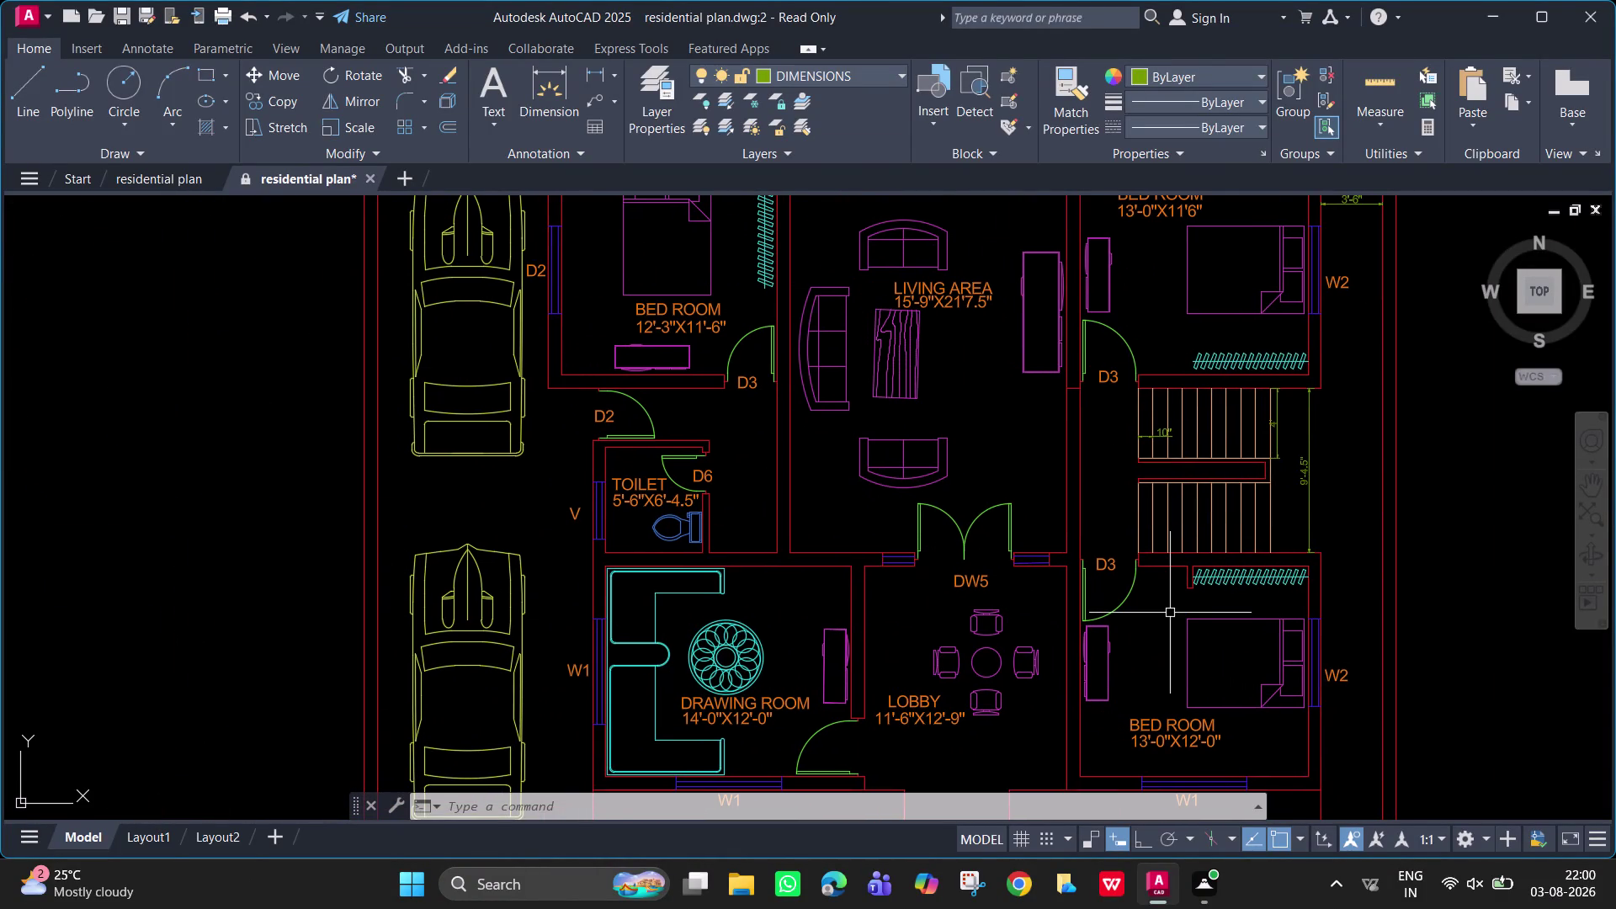
Dimension 3'-6" from the lower-right bedroom wall to the outer boundary line.
scroll(down, 3)
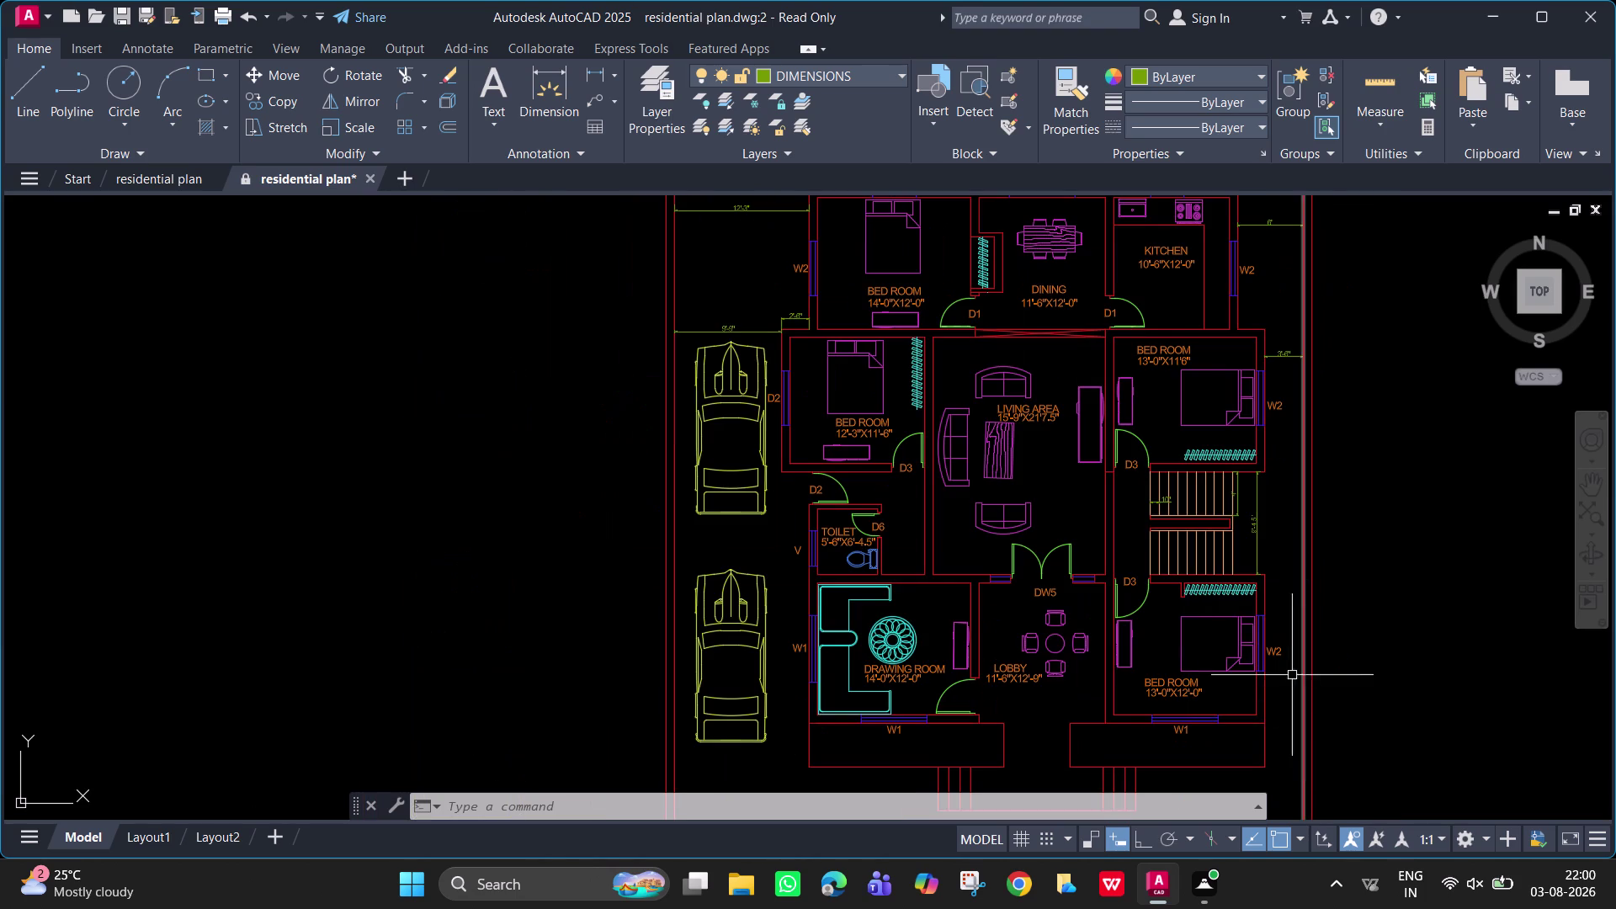
middle_drag(1253, 611, 1155, 559)
scroll(up, 3)
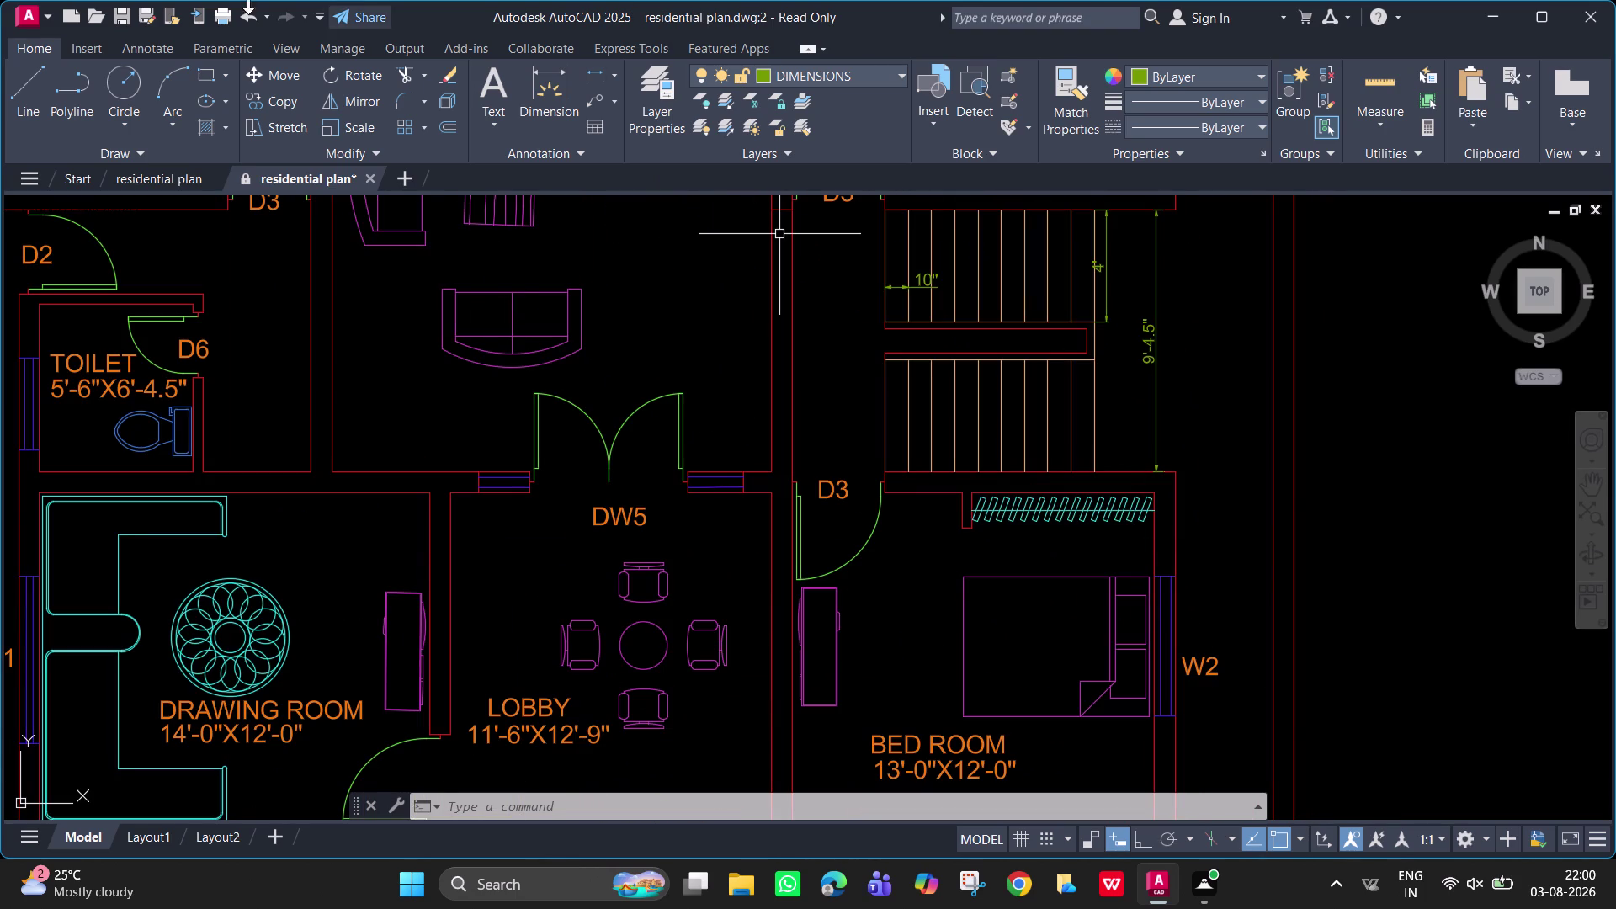
click(597, 74)
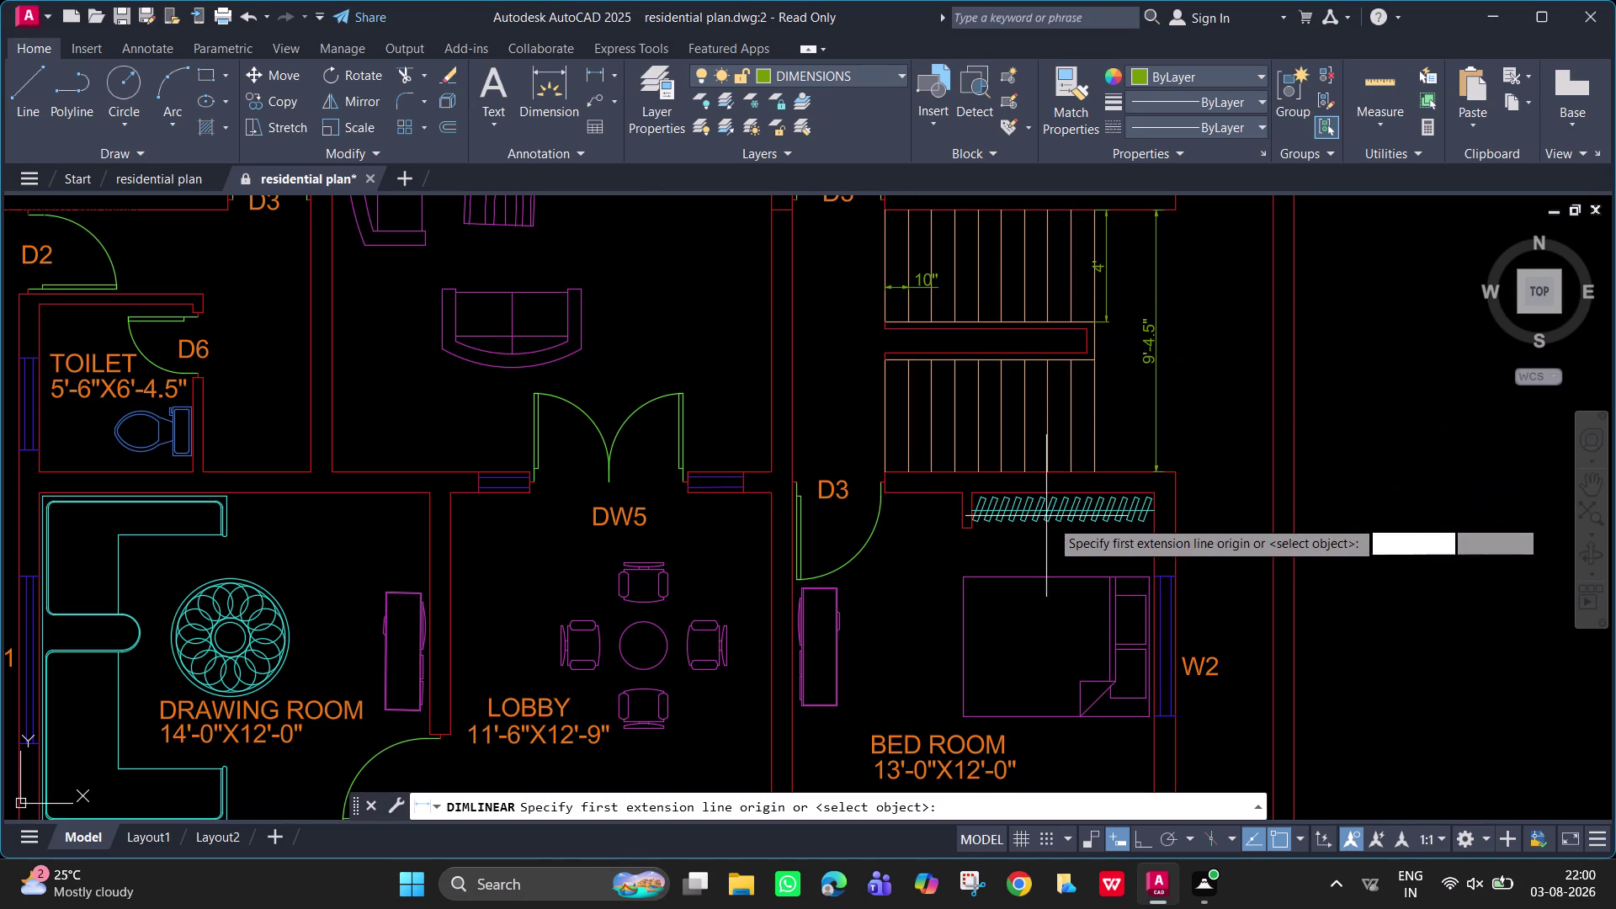
click(1173, 533)
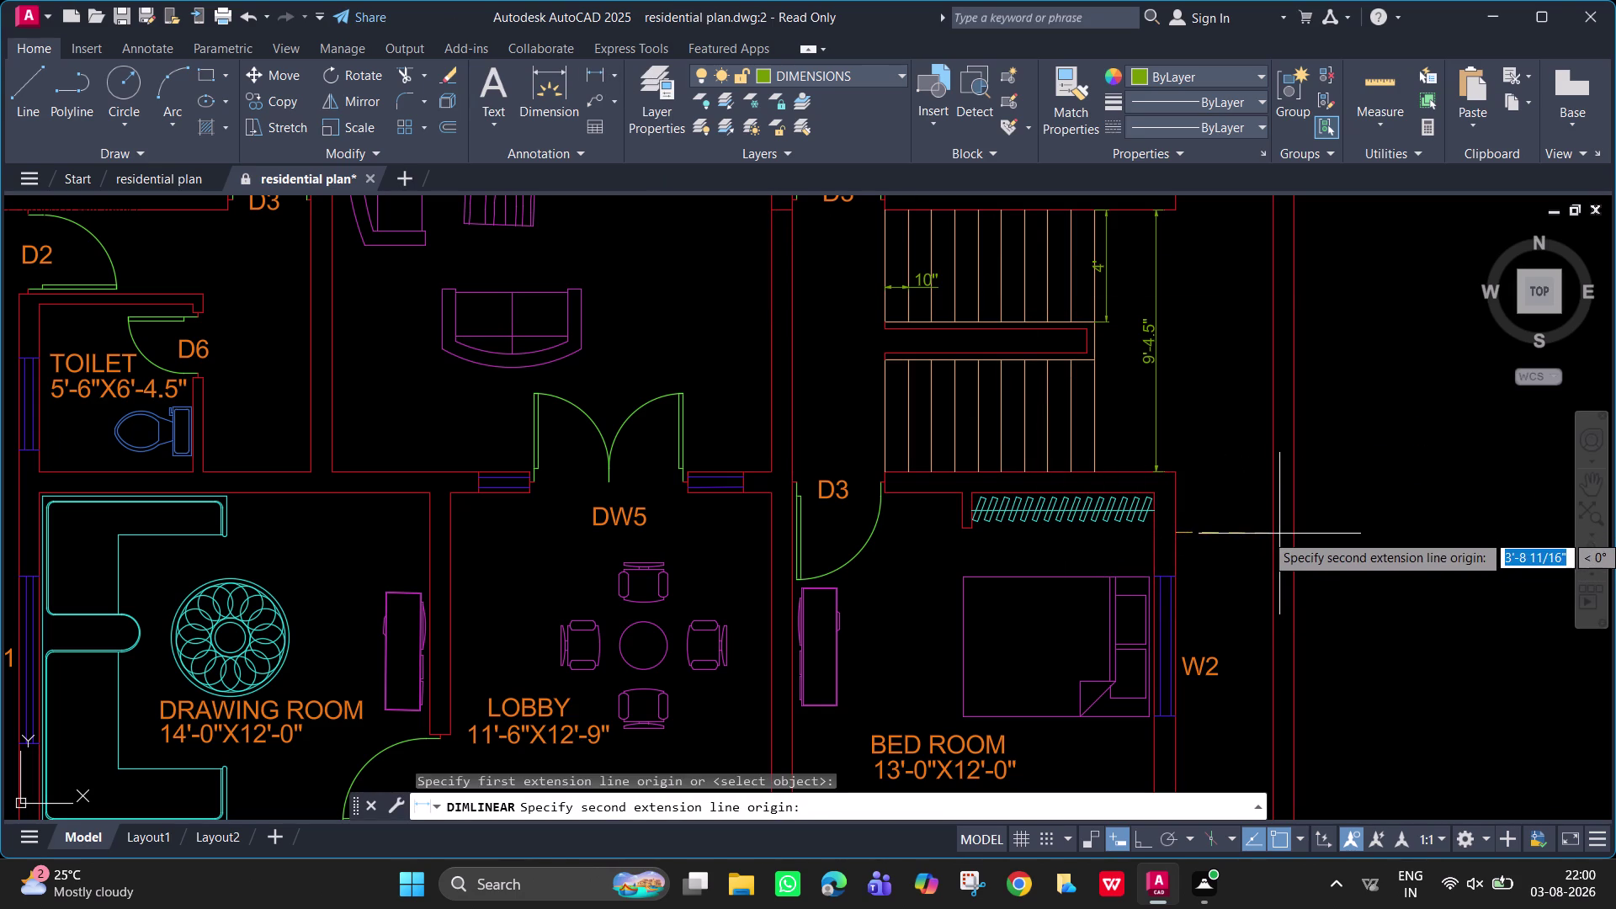
click(1276, 534)
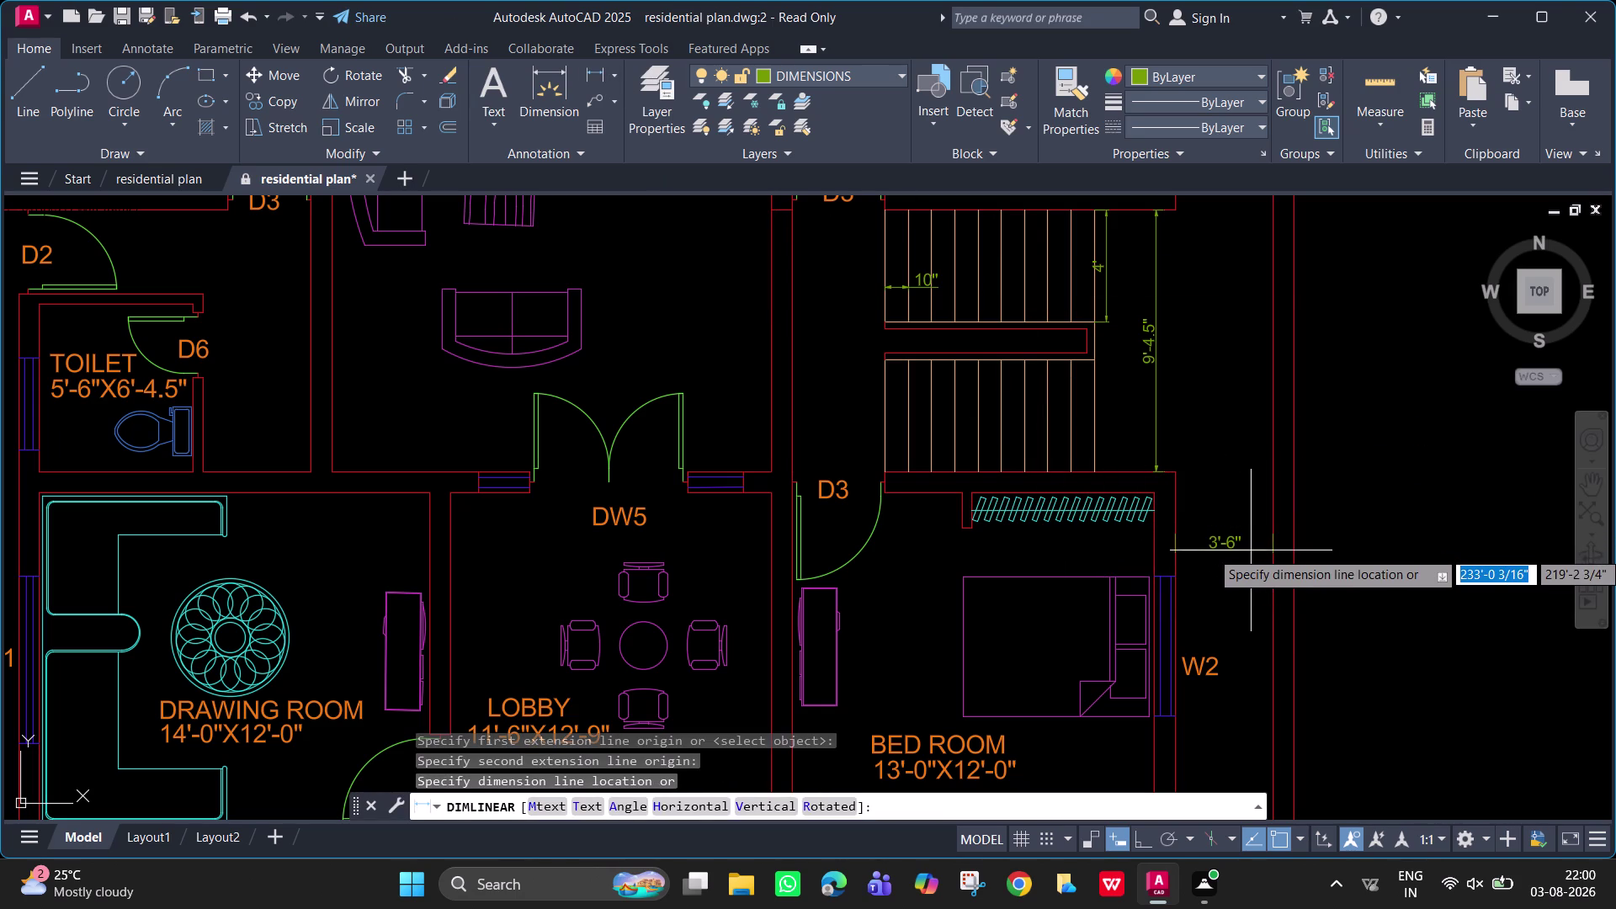
click(1250, 550)
Pan down to the front verandah steps and repeat the linear dimension command.
scroll(down, 3)
middle_drag(1174, 644, 1151, 622)
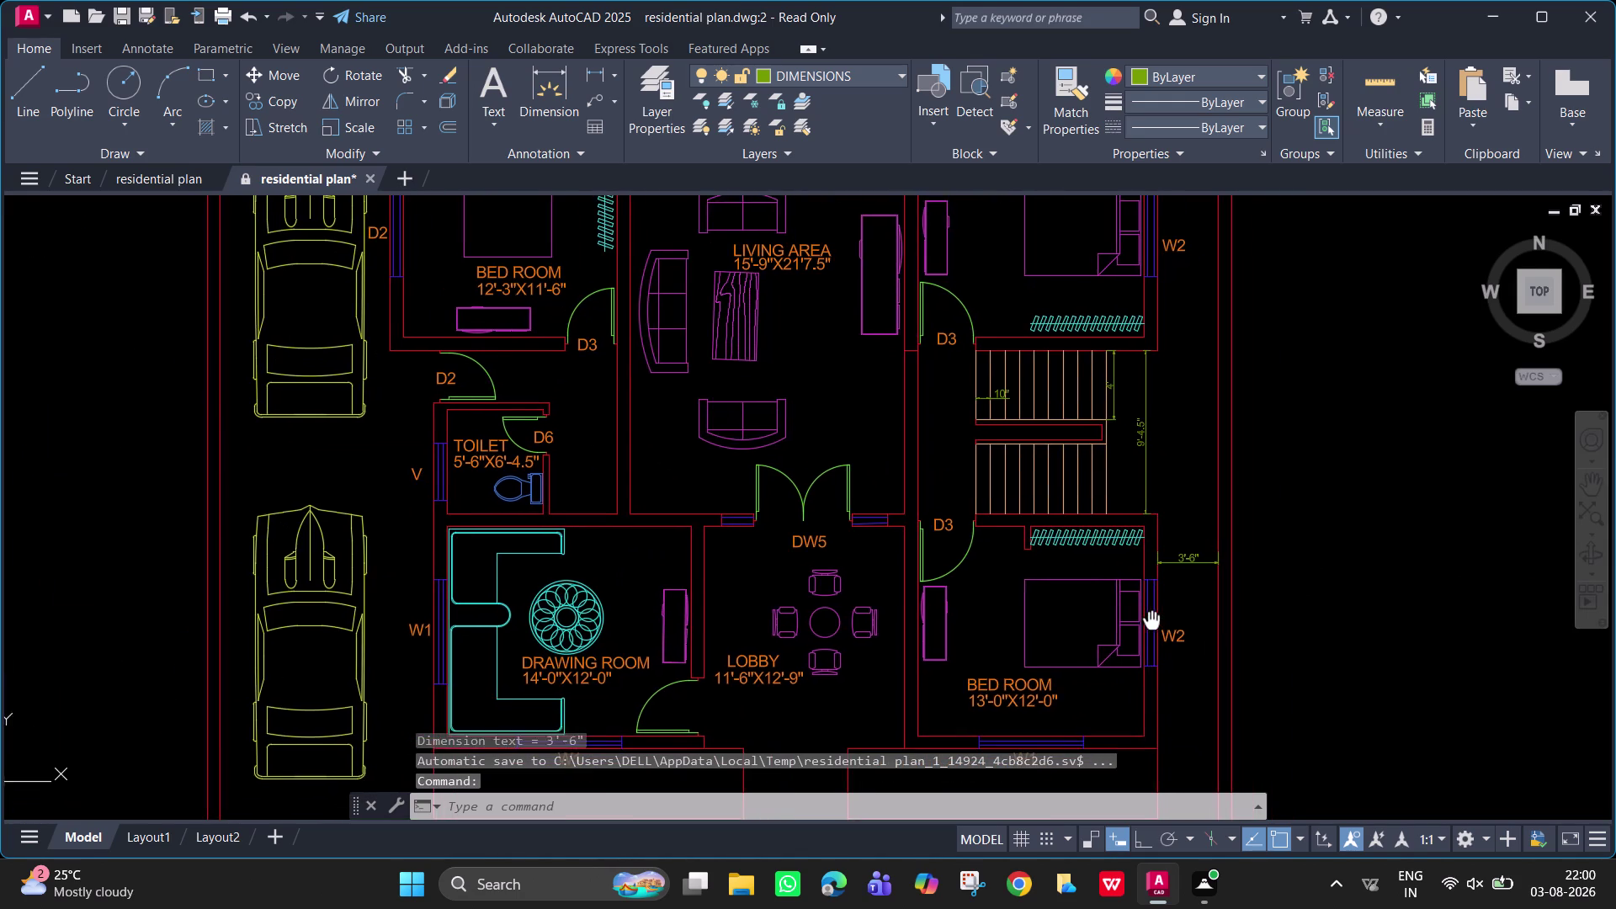
middle_drag(1151, 622, 1127, 373)
middle_drag(988, 608, 1209, 422)
key(space)
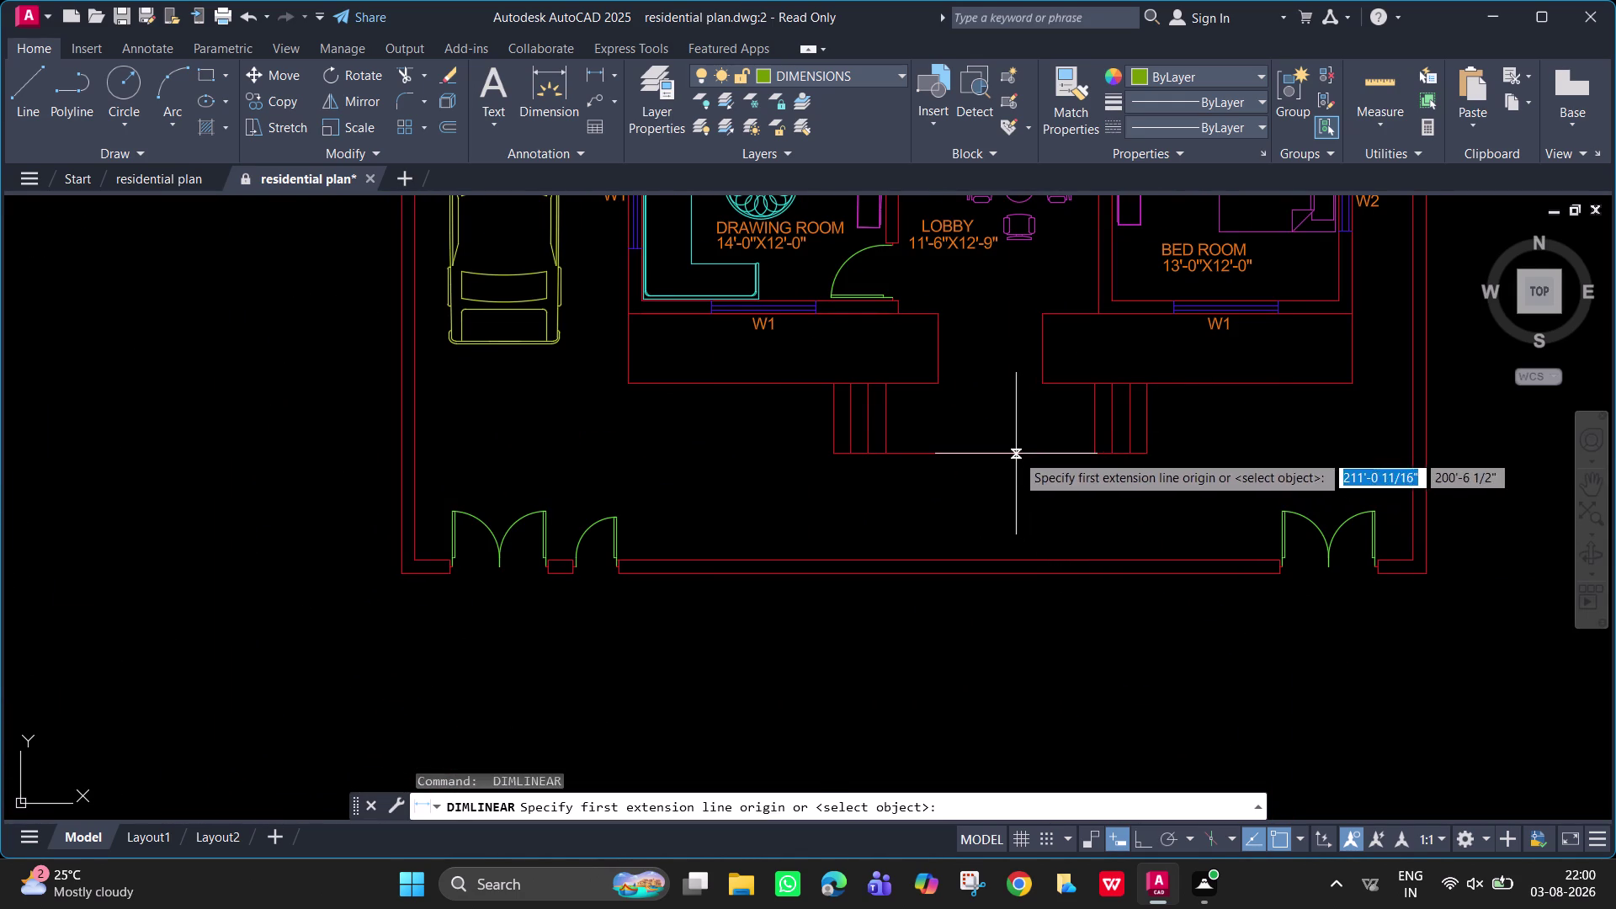
Dimension 6'-1.5" from the bottom step to the front wall.
click(1016, 453)
click(1016, 559)
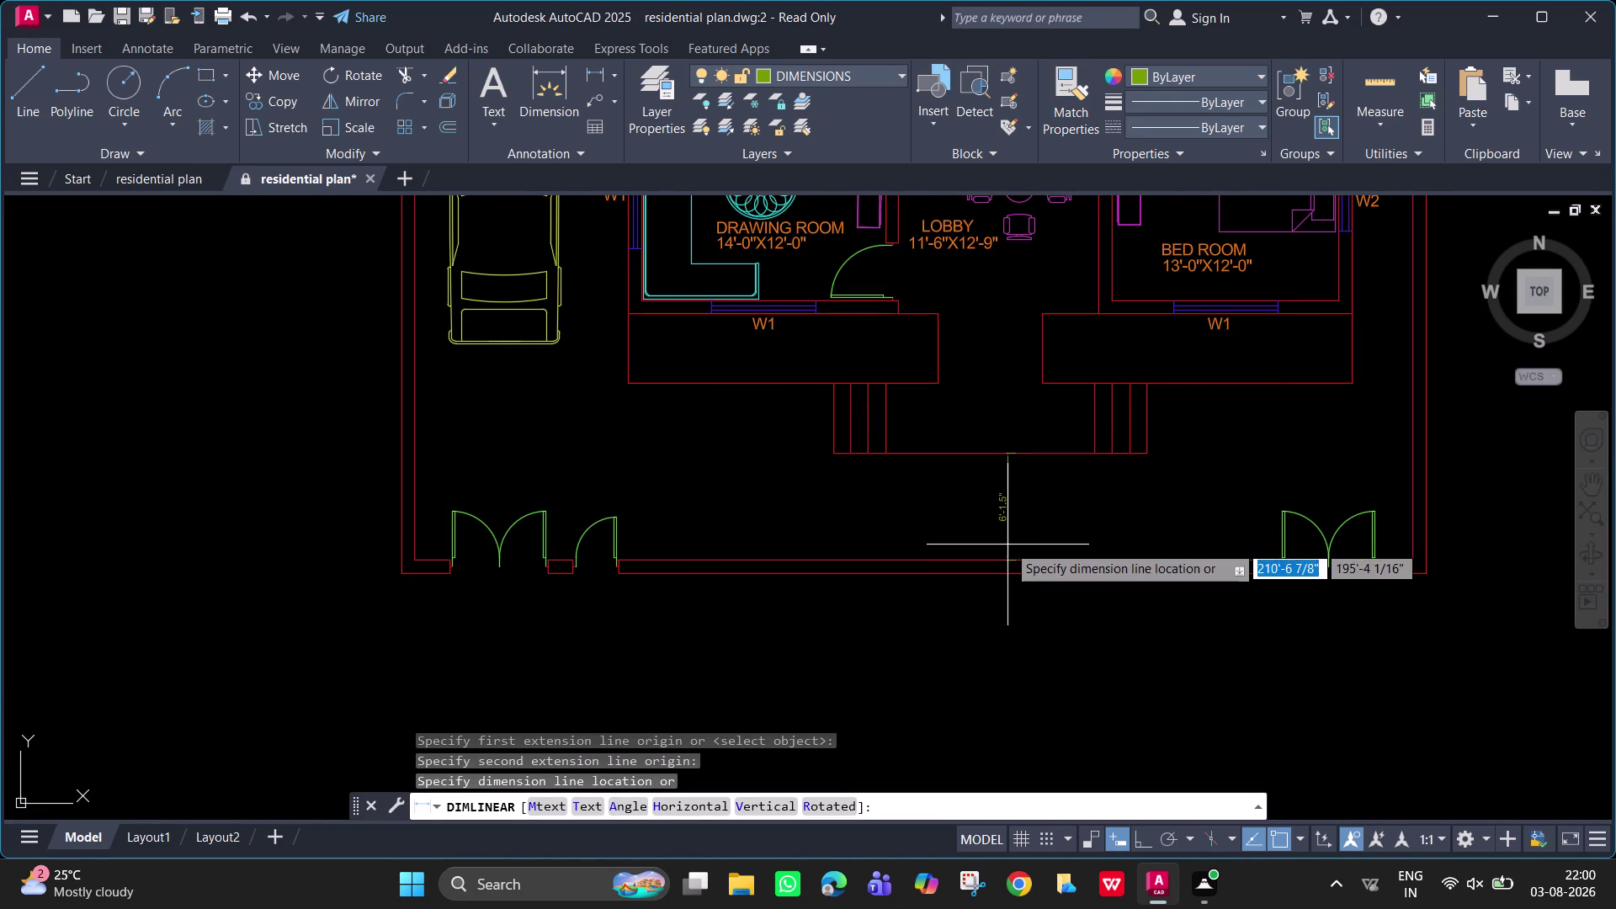
click(1006, 545)
scroll(up, 3)
middle_drag(1026, 397, 1008, 412)
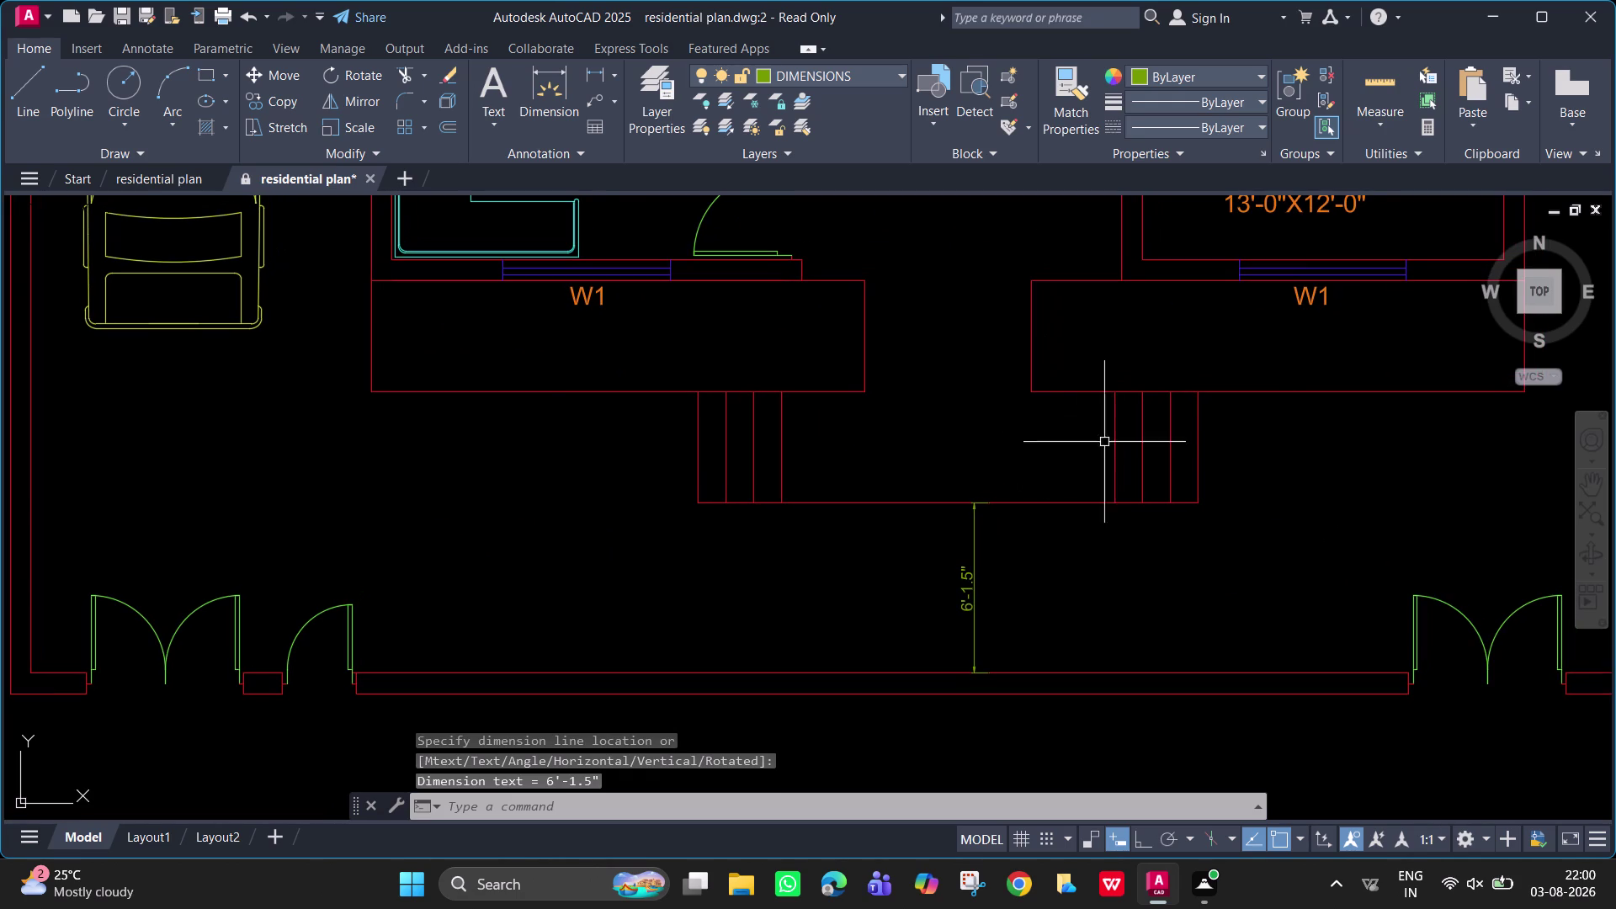
Add a 4" dimension between two verandah step edges.
key(space)
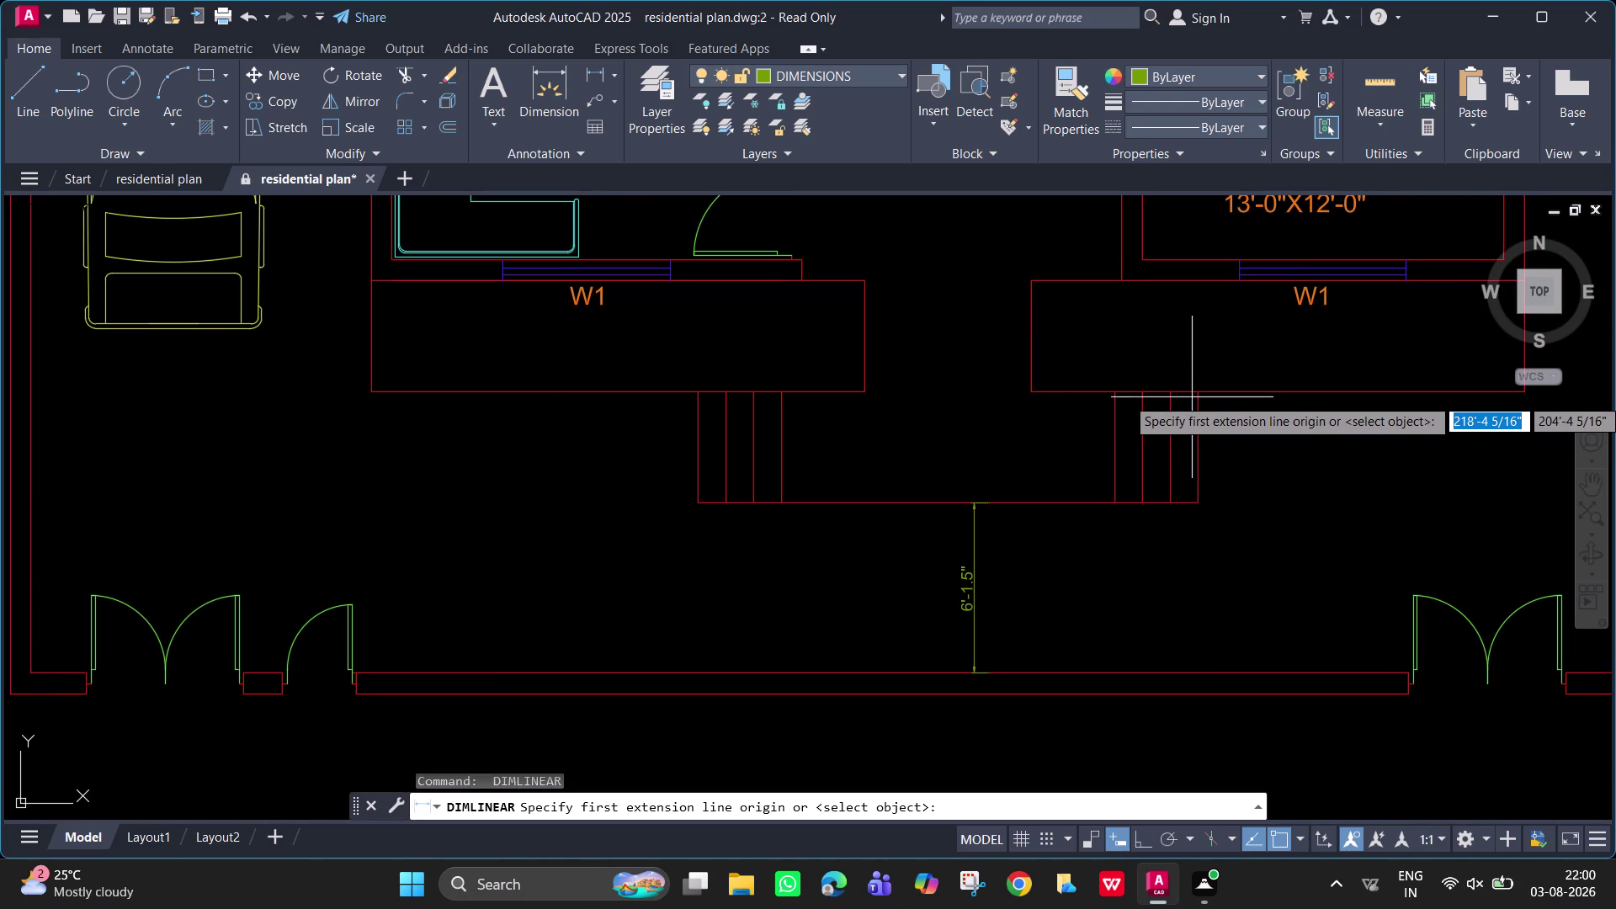
click(1193, 390)
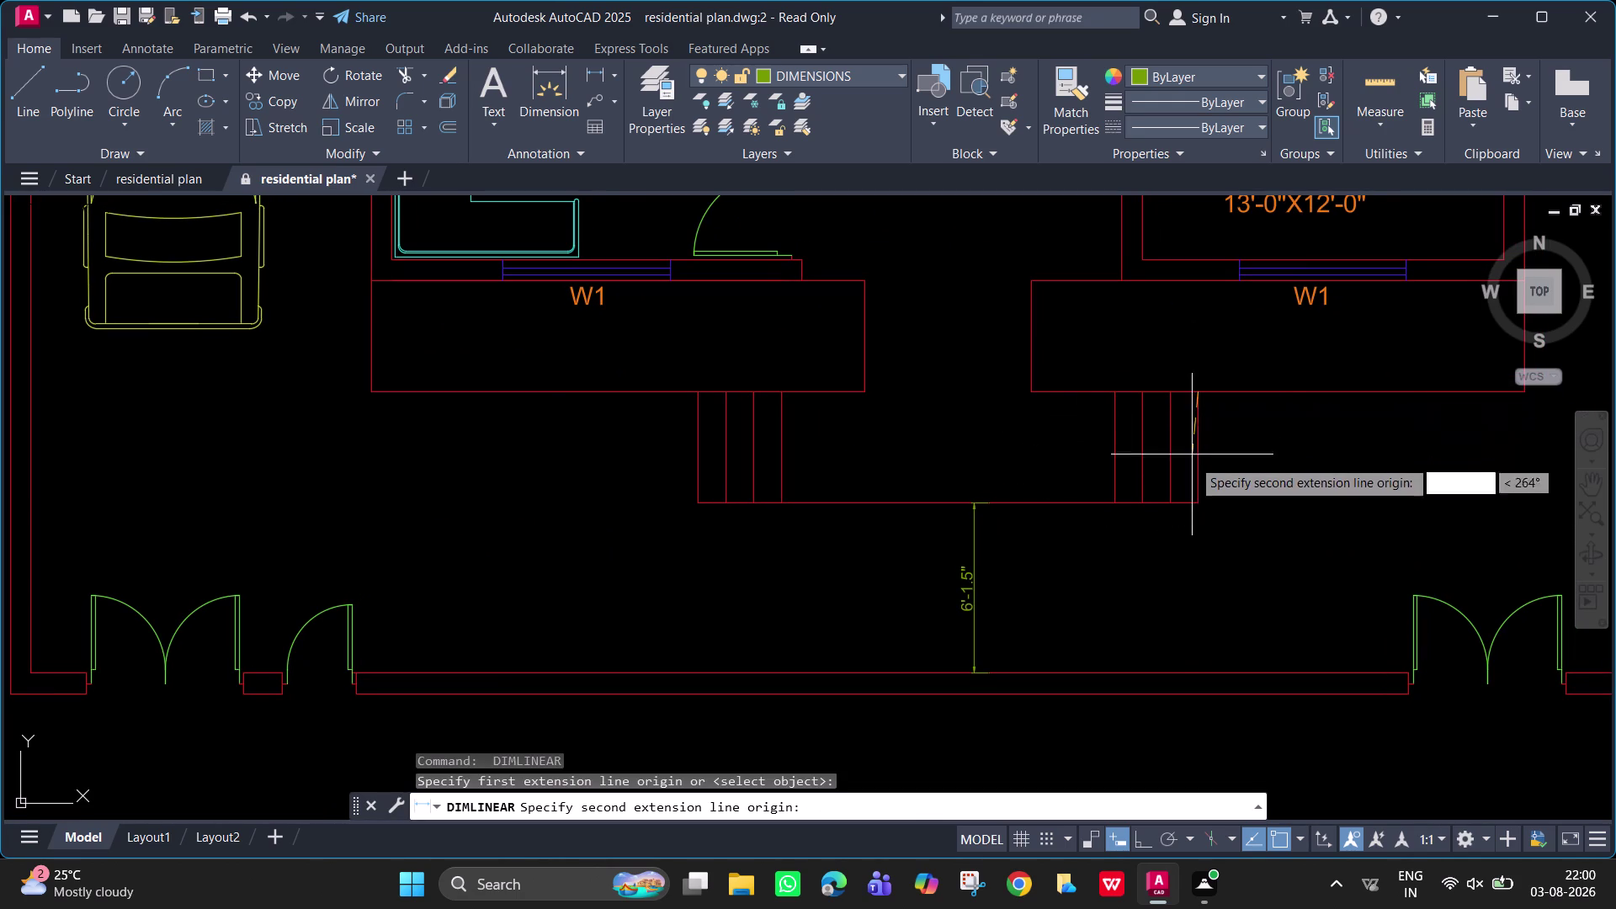
click(1196, 500)
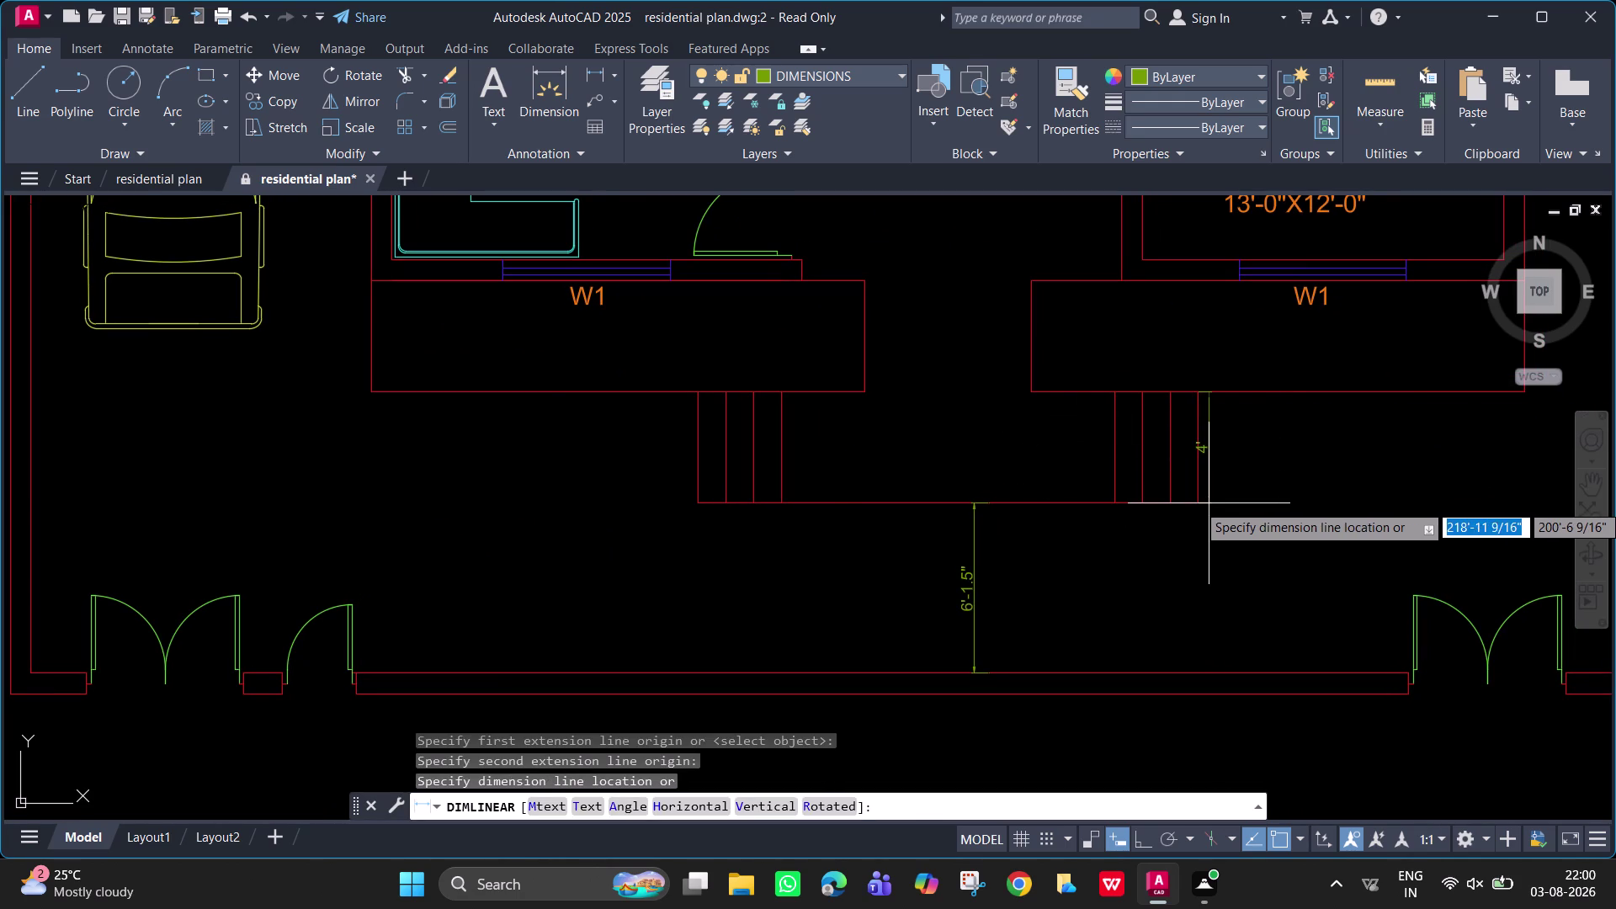
click(1217, 503)
Add 17'-9" dimensions across both the right and left W1 projections.
key(space)
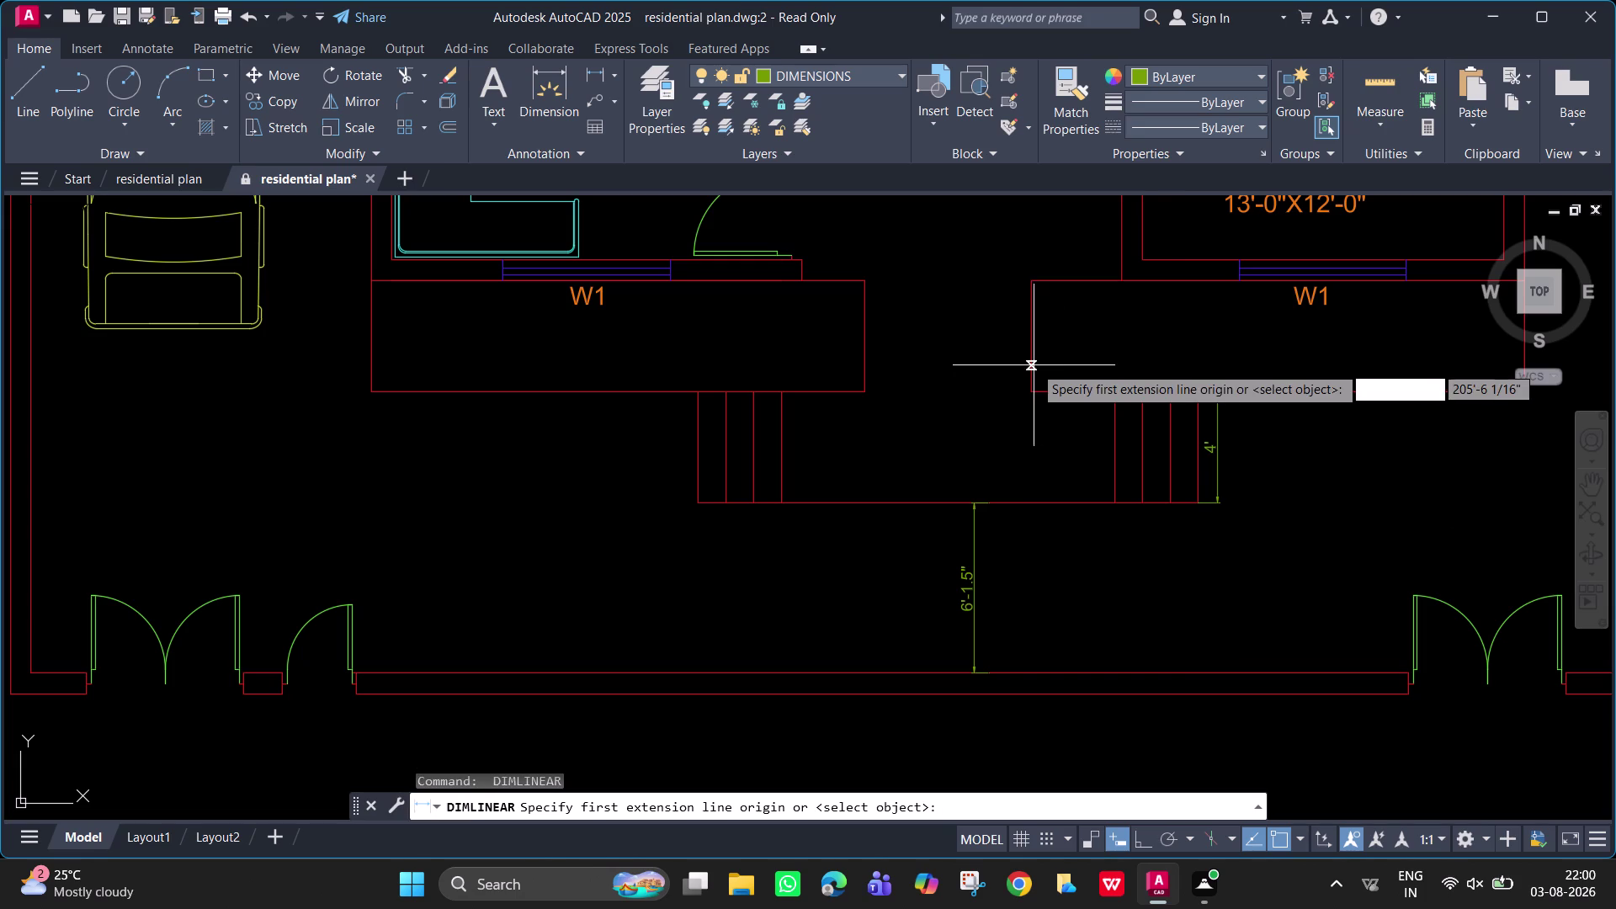
click(1033, 362)
middle_drag(1376, 382, 1191, 402)
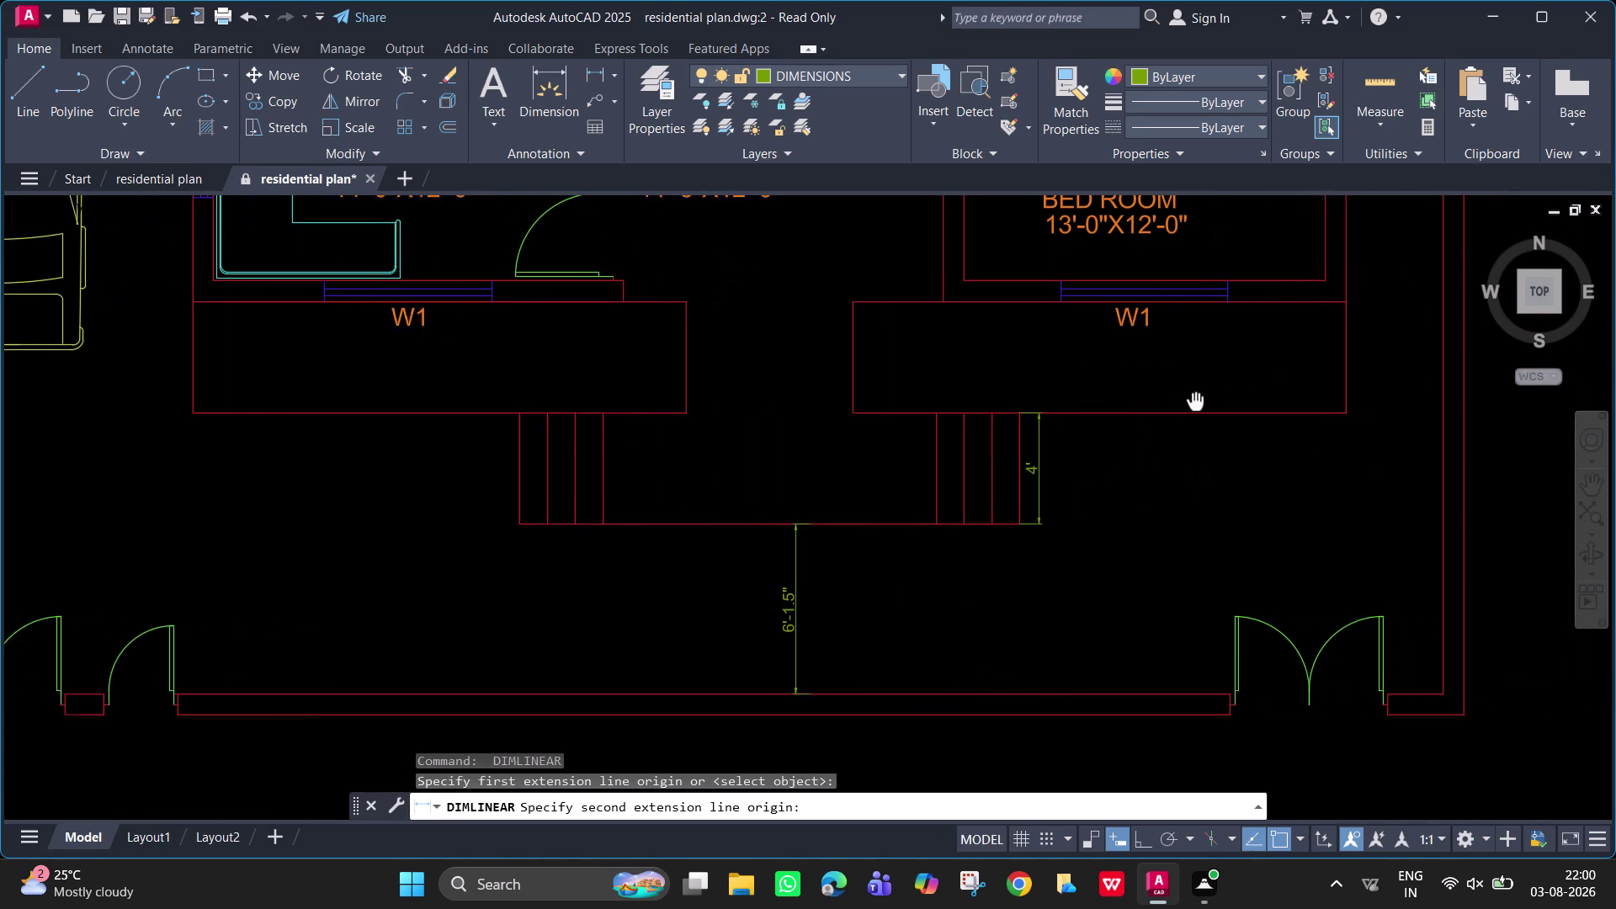
middle_drag(1191, 401, 1190, 400)
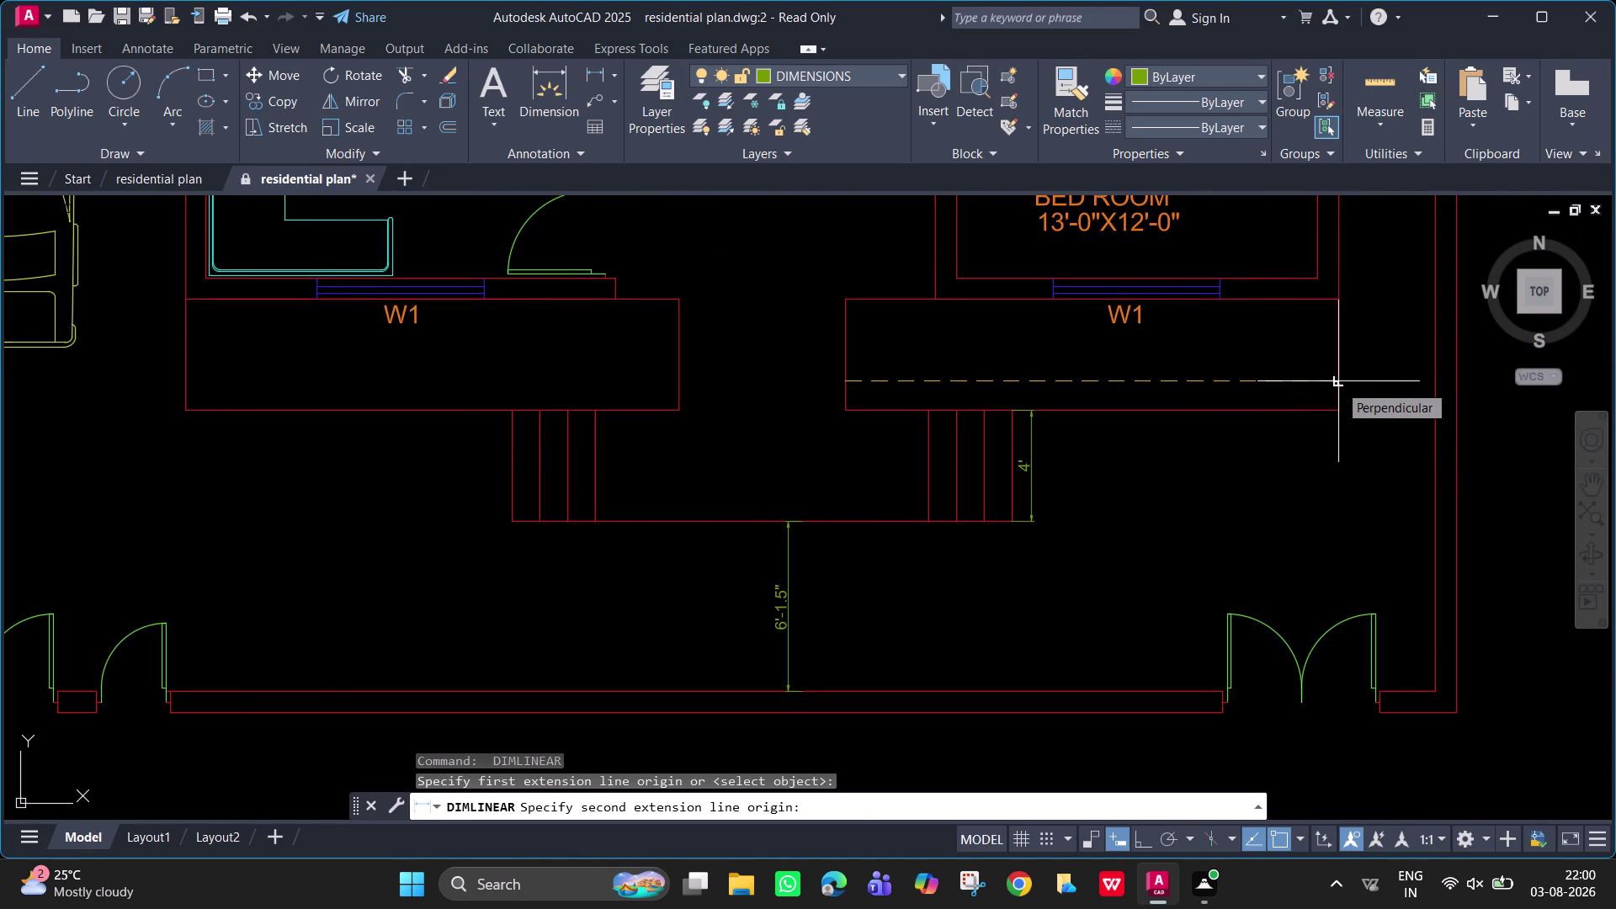
click(1338, 384)
click(1333, 379)
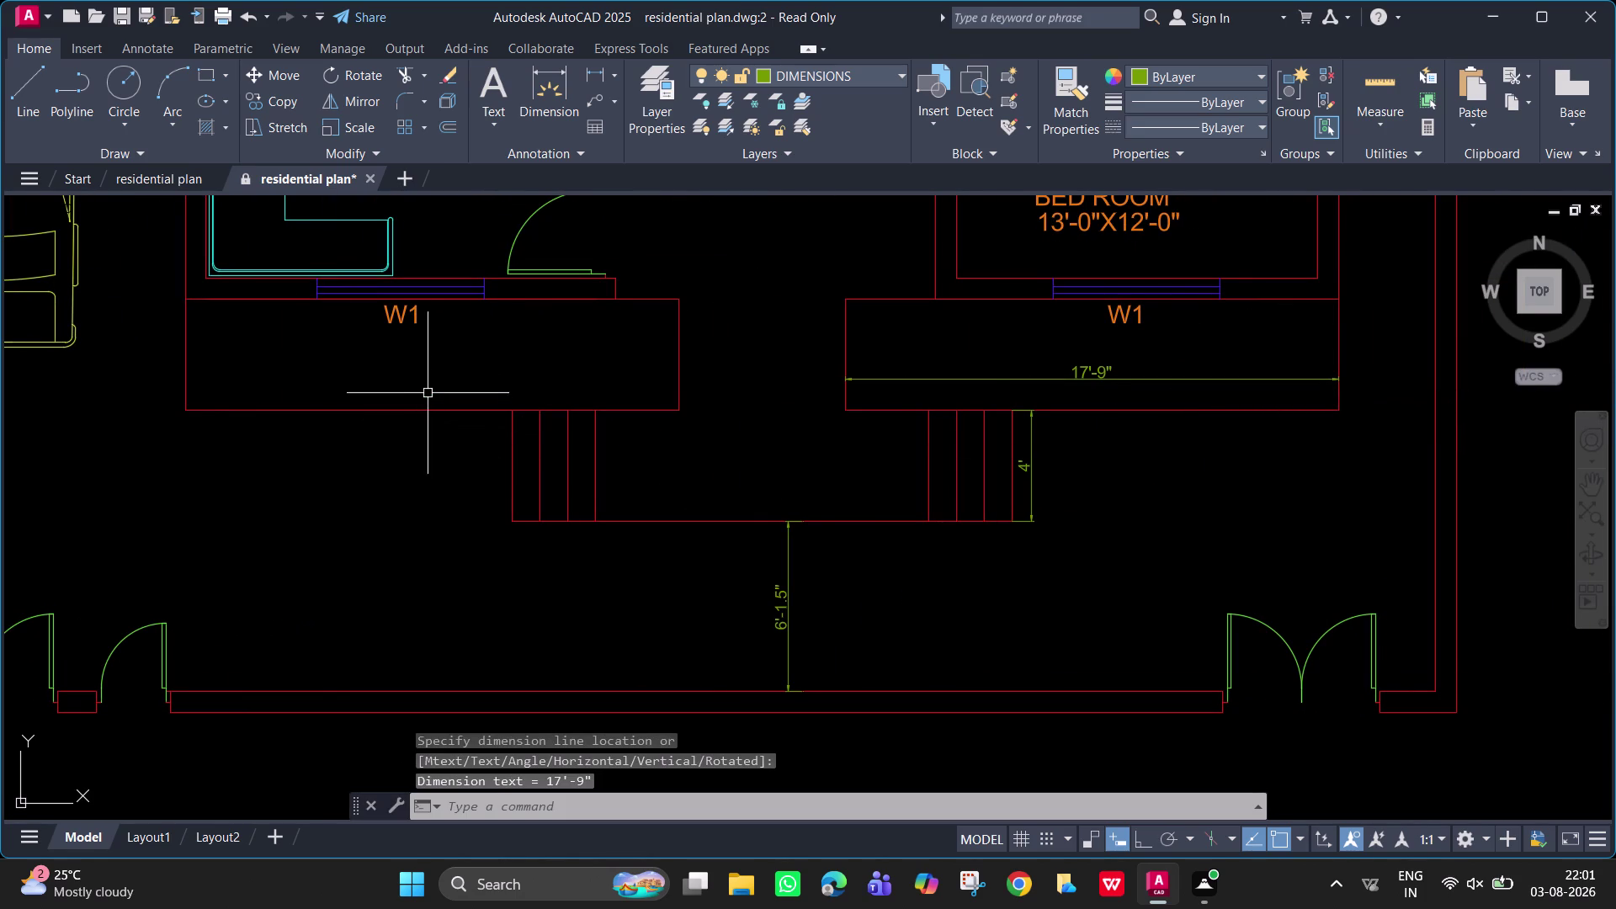
key(space)
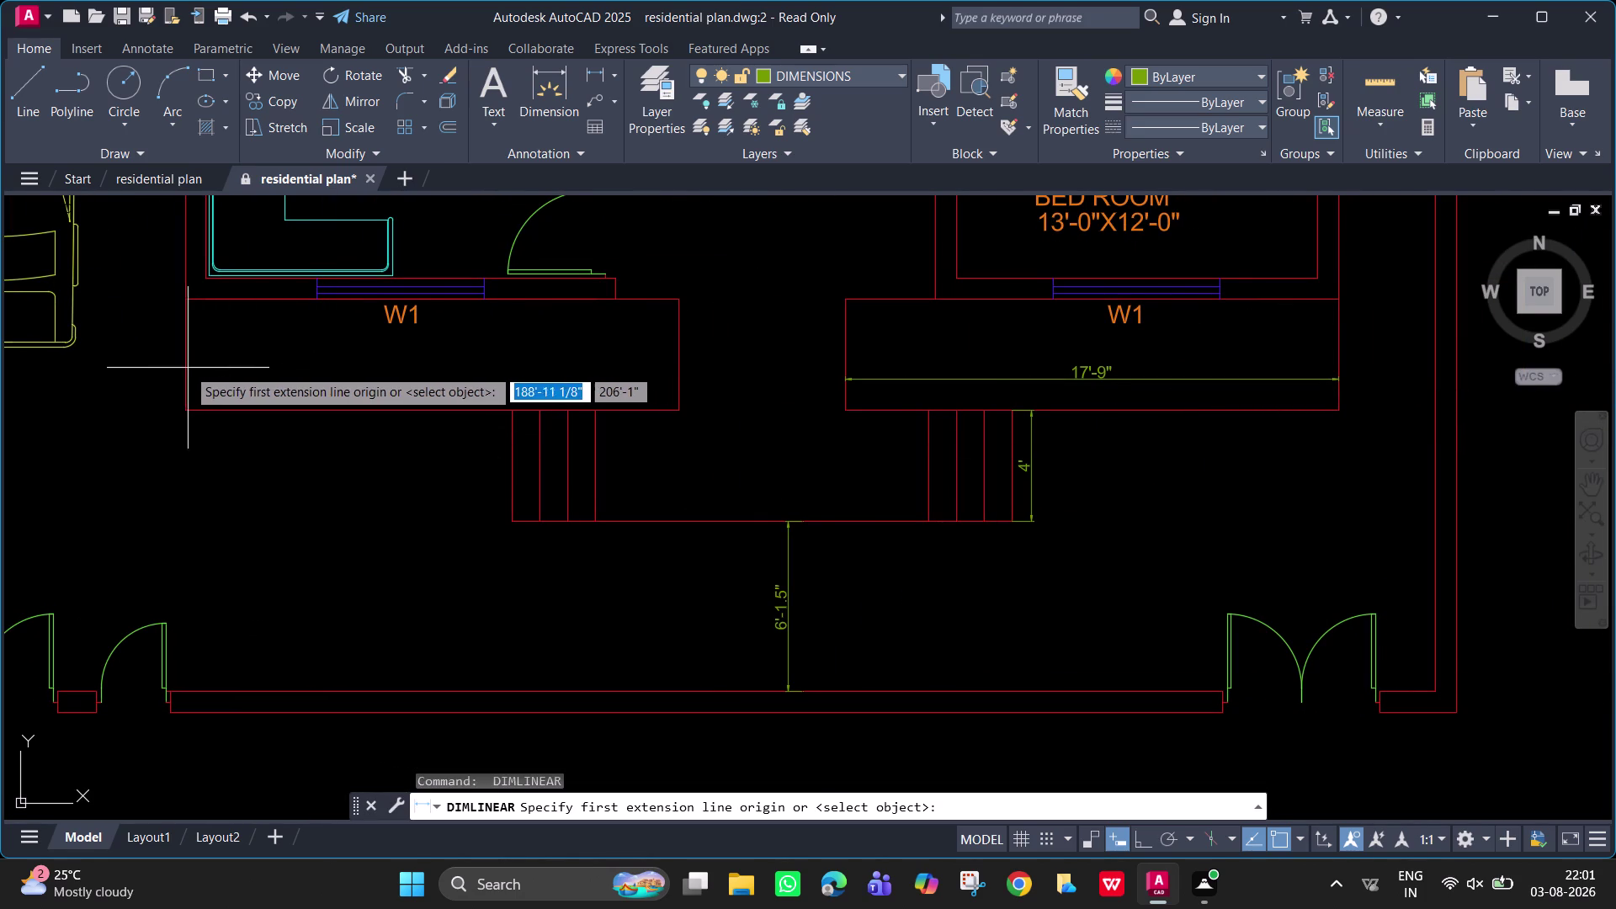
click(185, 368)
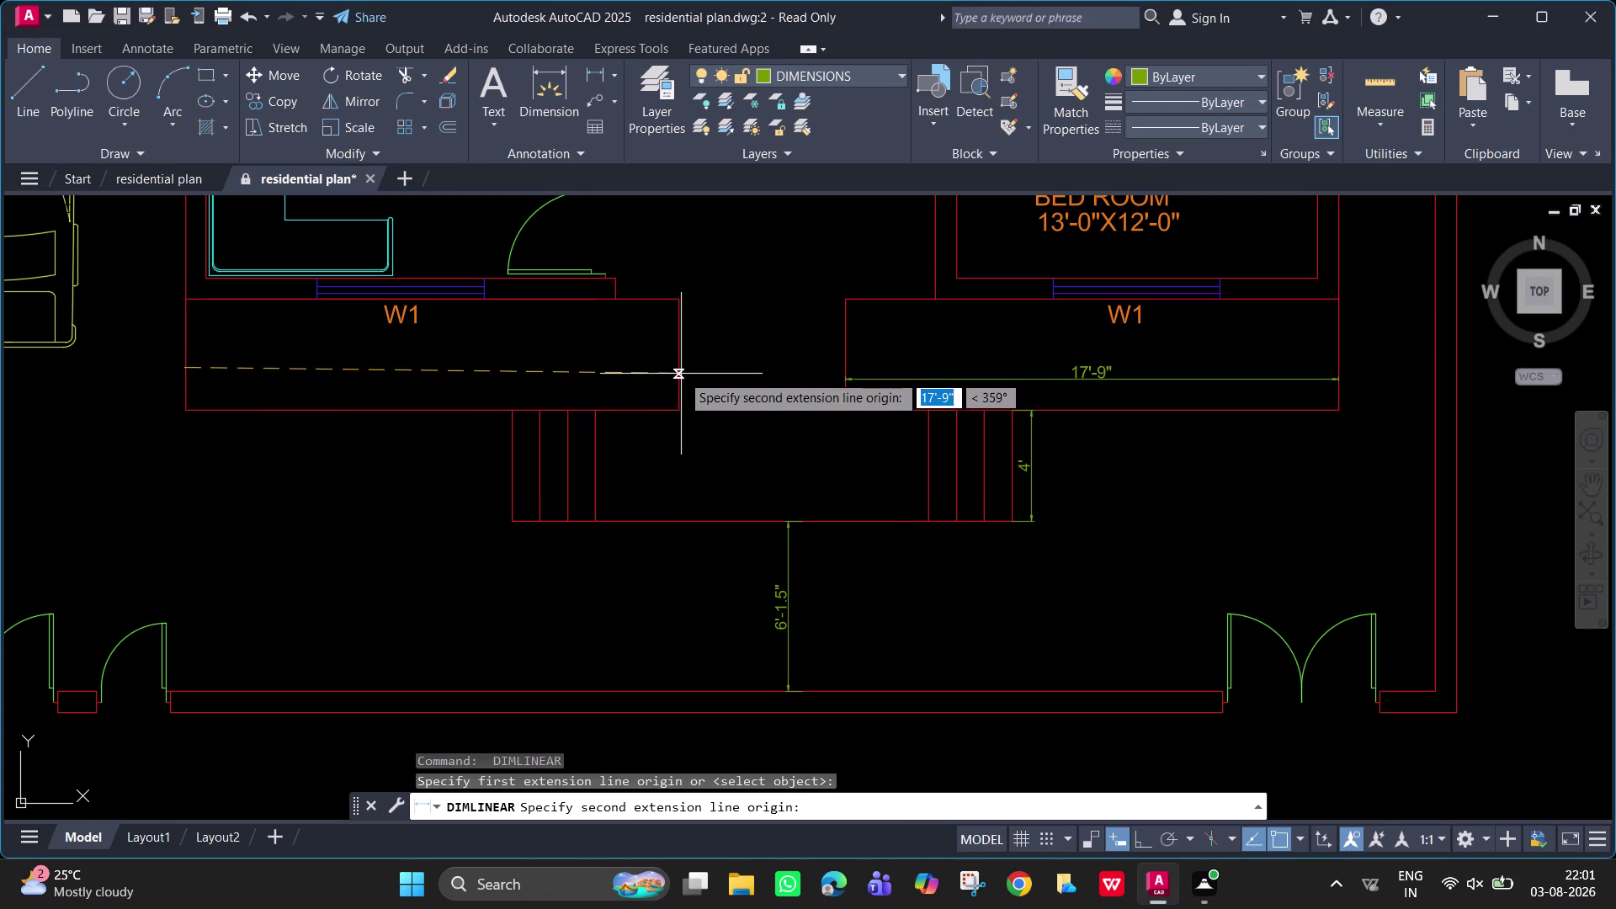
click(677, 364)
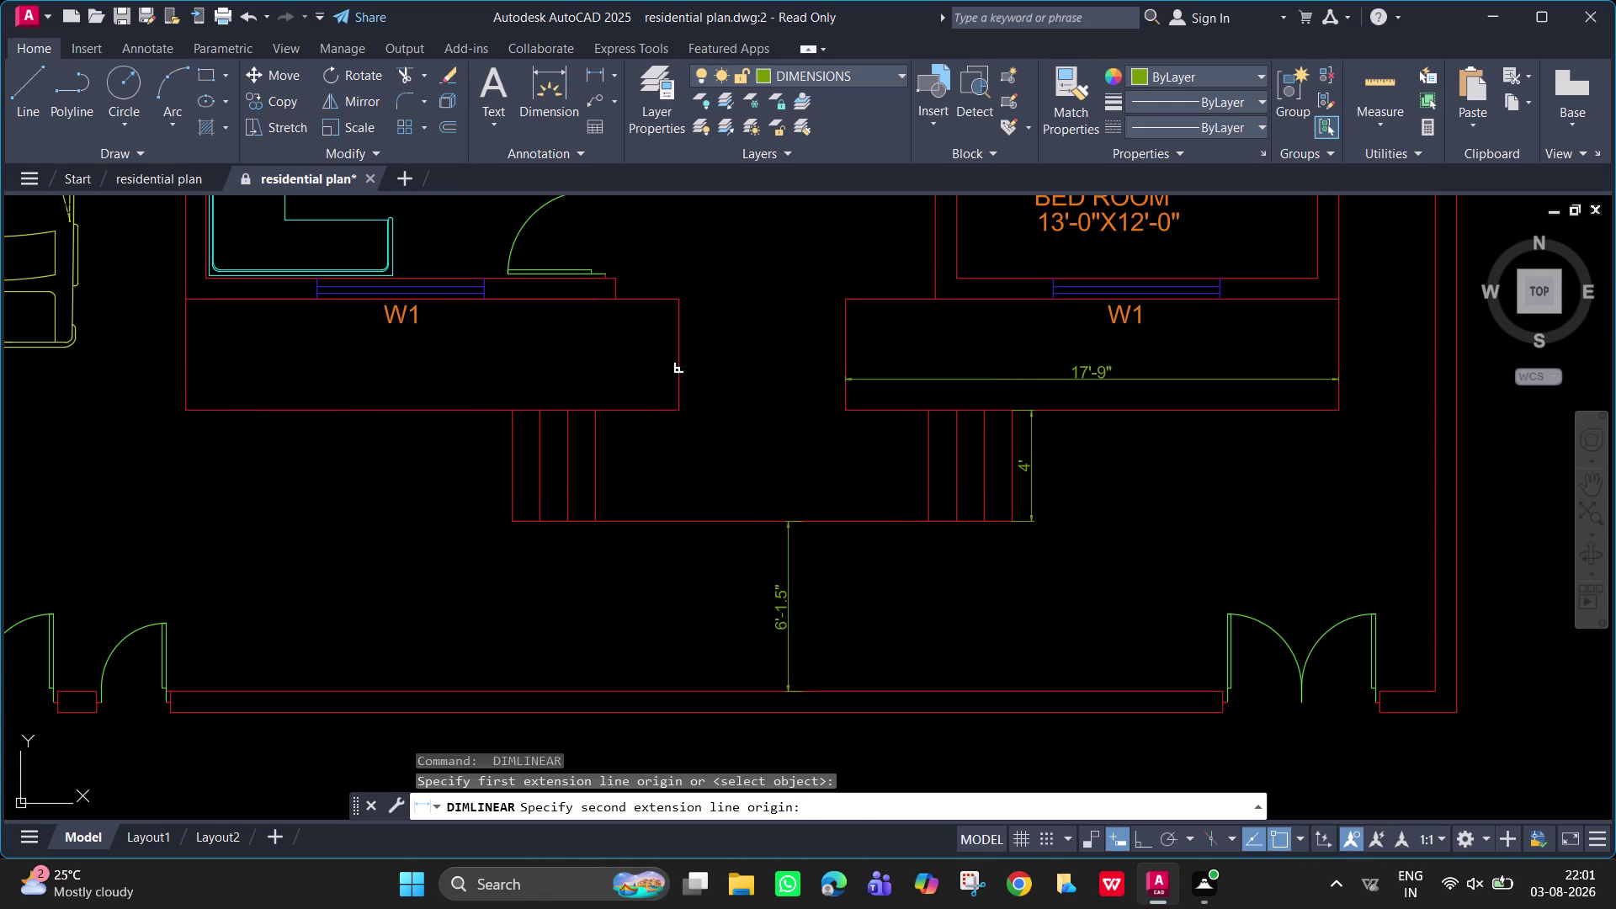
click(642, 366)
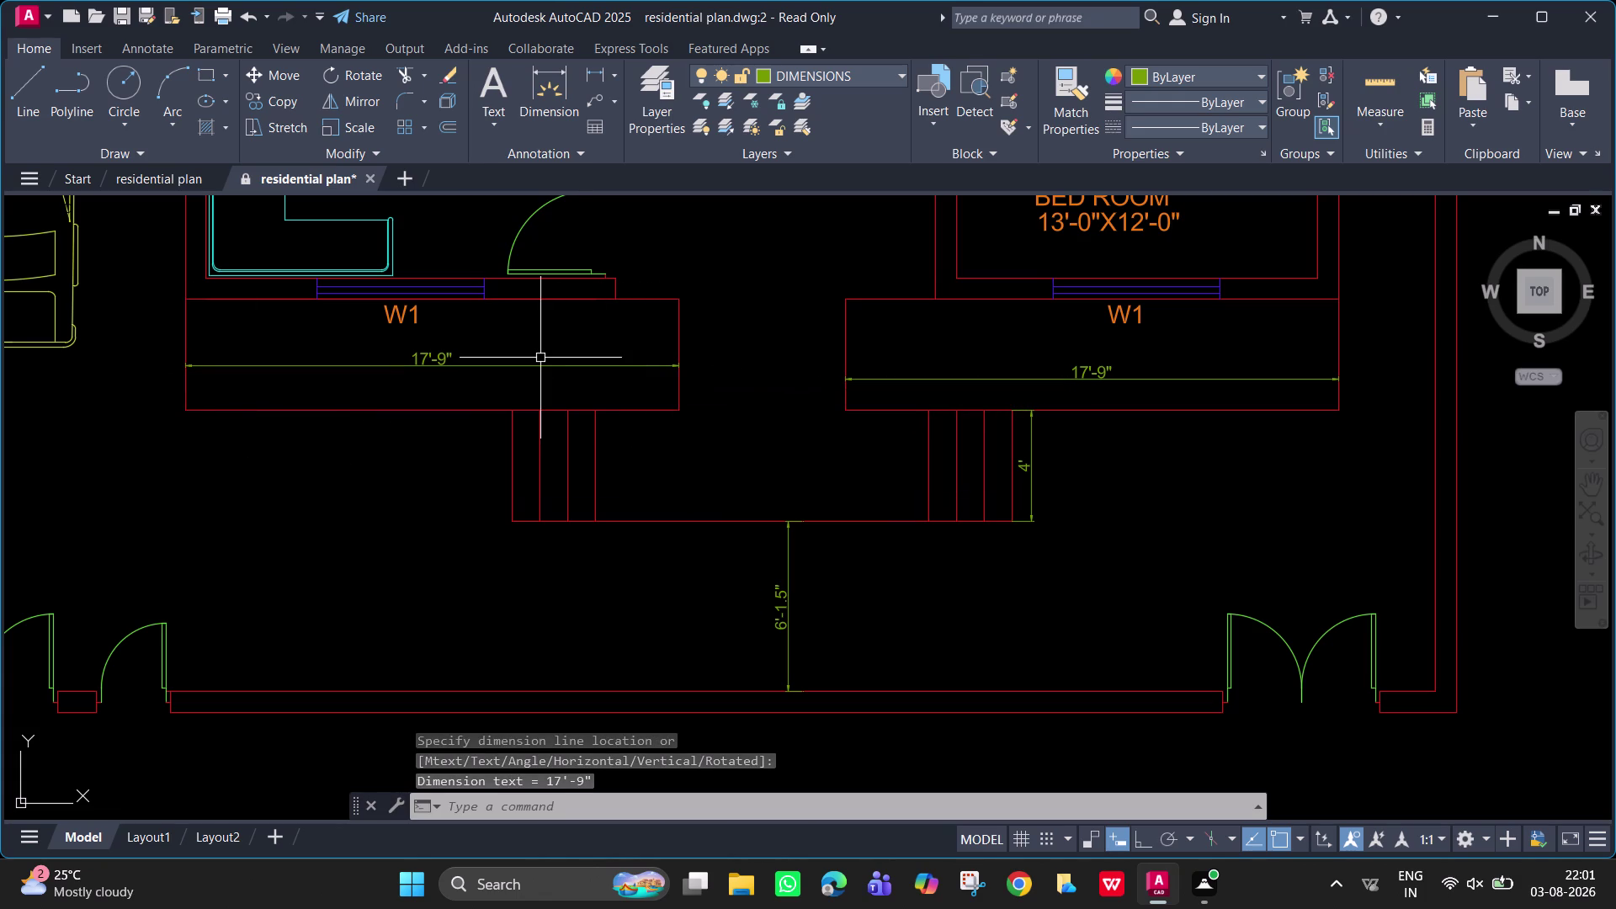
middle_drag(556, 382, 699, 438)
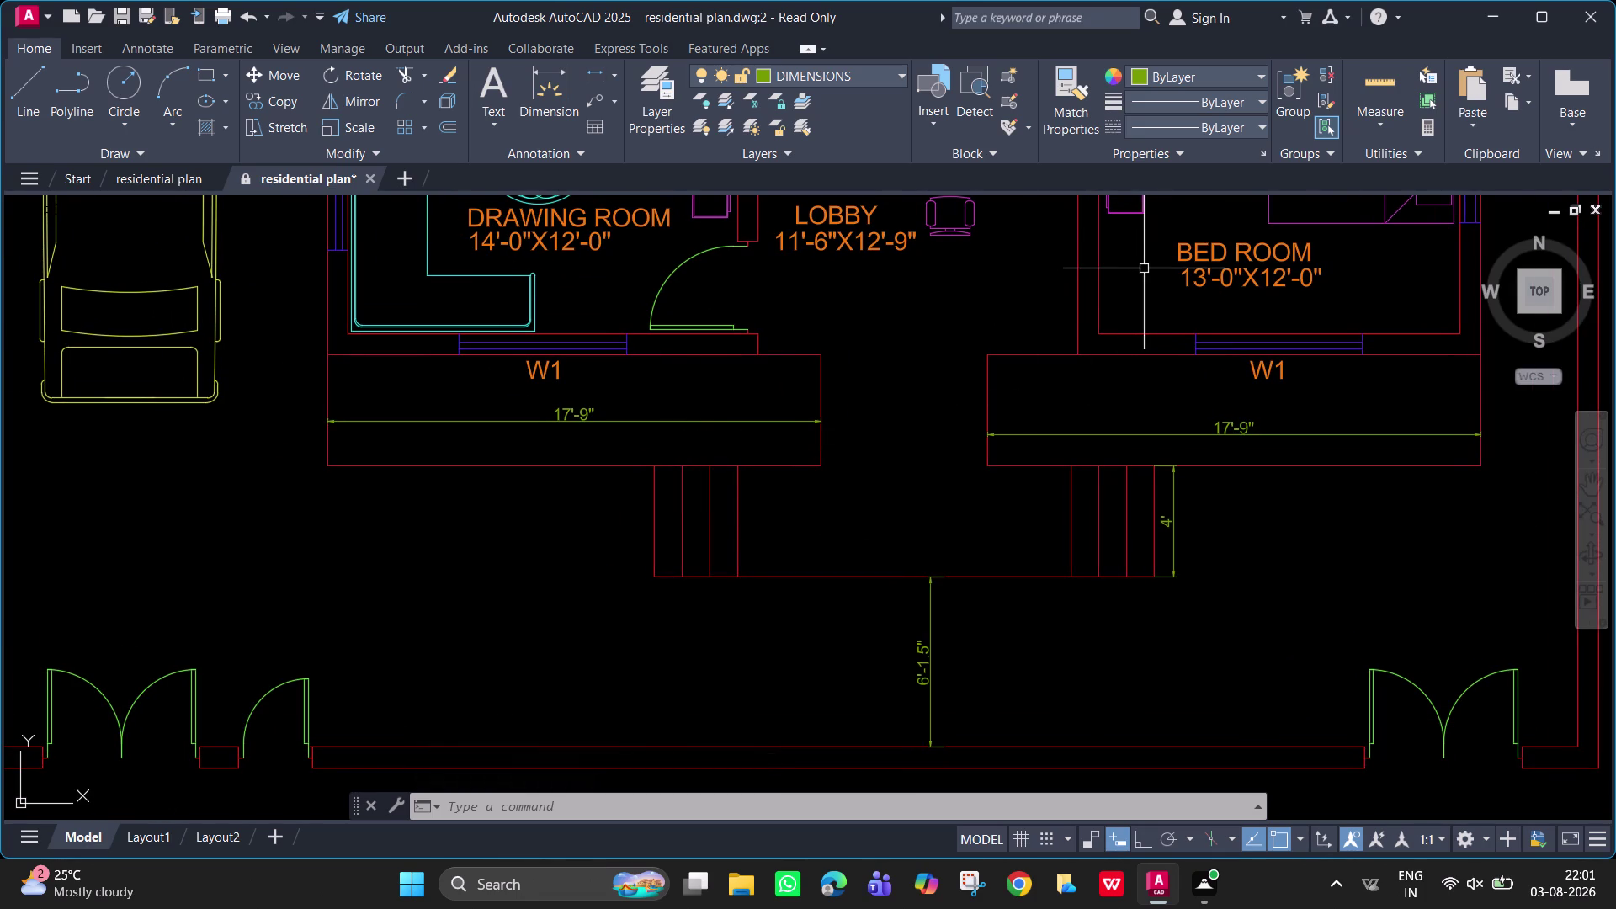
Copy the BED ROOM label onto the front verandah.
click(1186, 261)
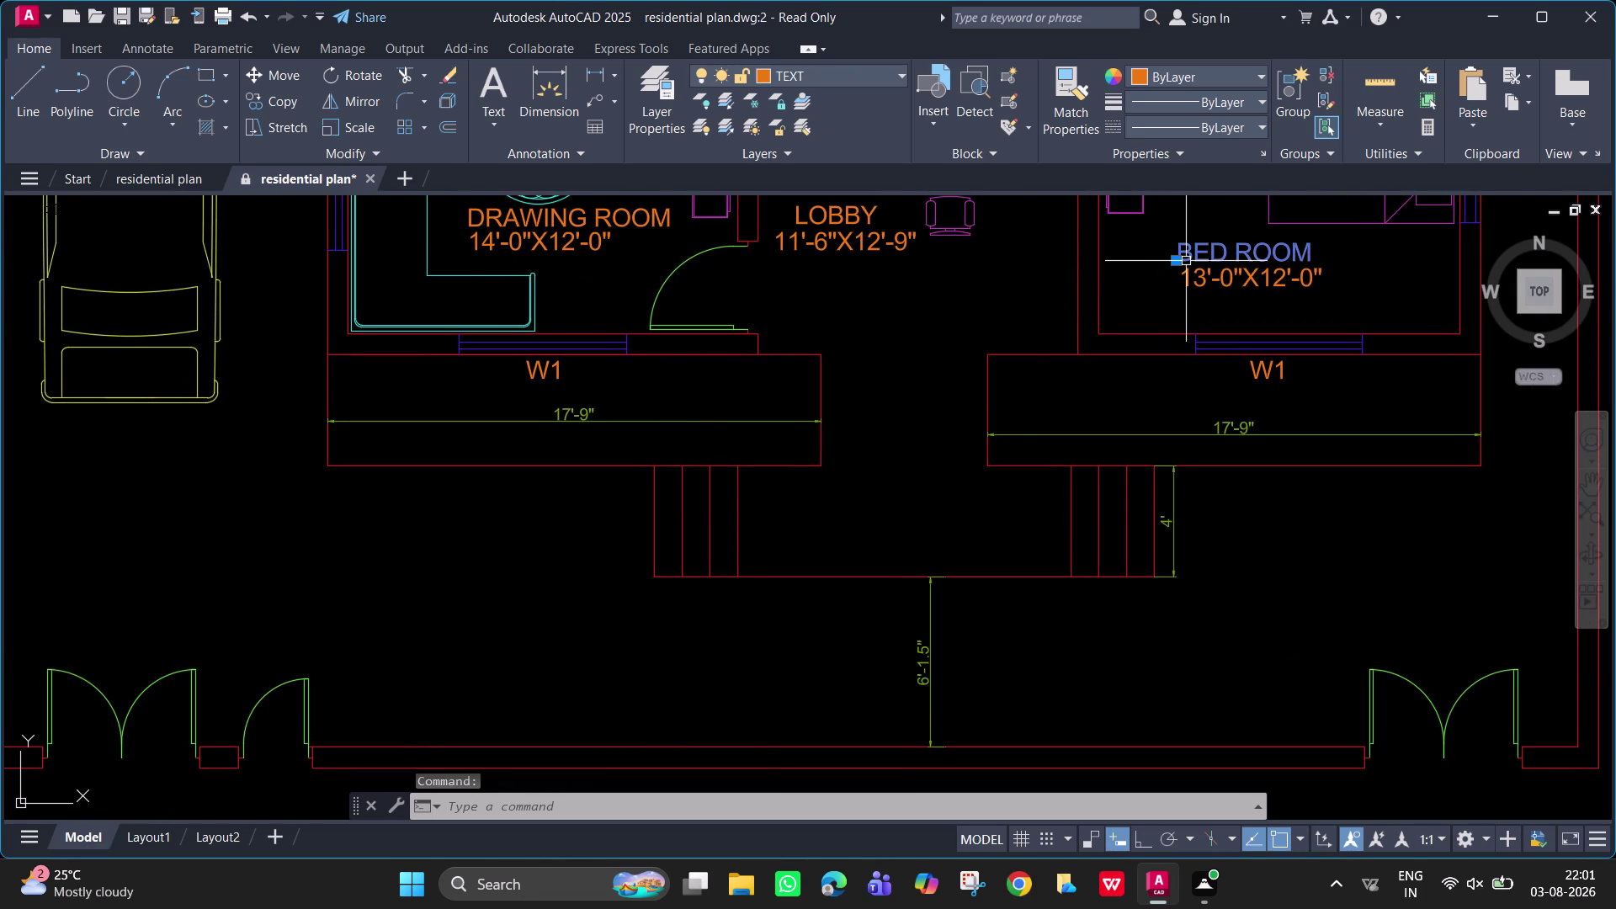
text(CO)
key(space)
click(1186, 260)
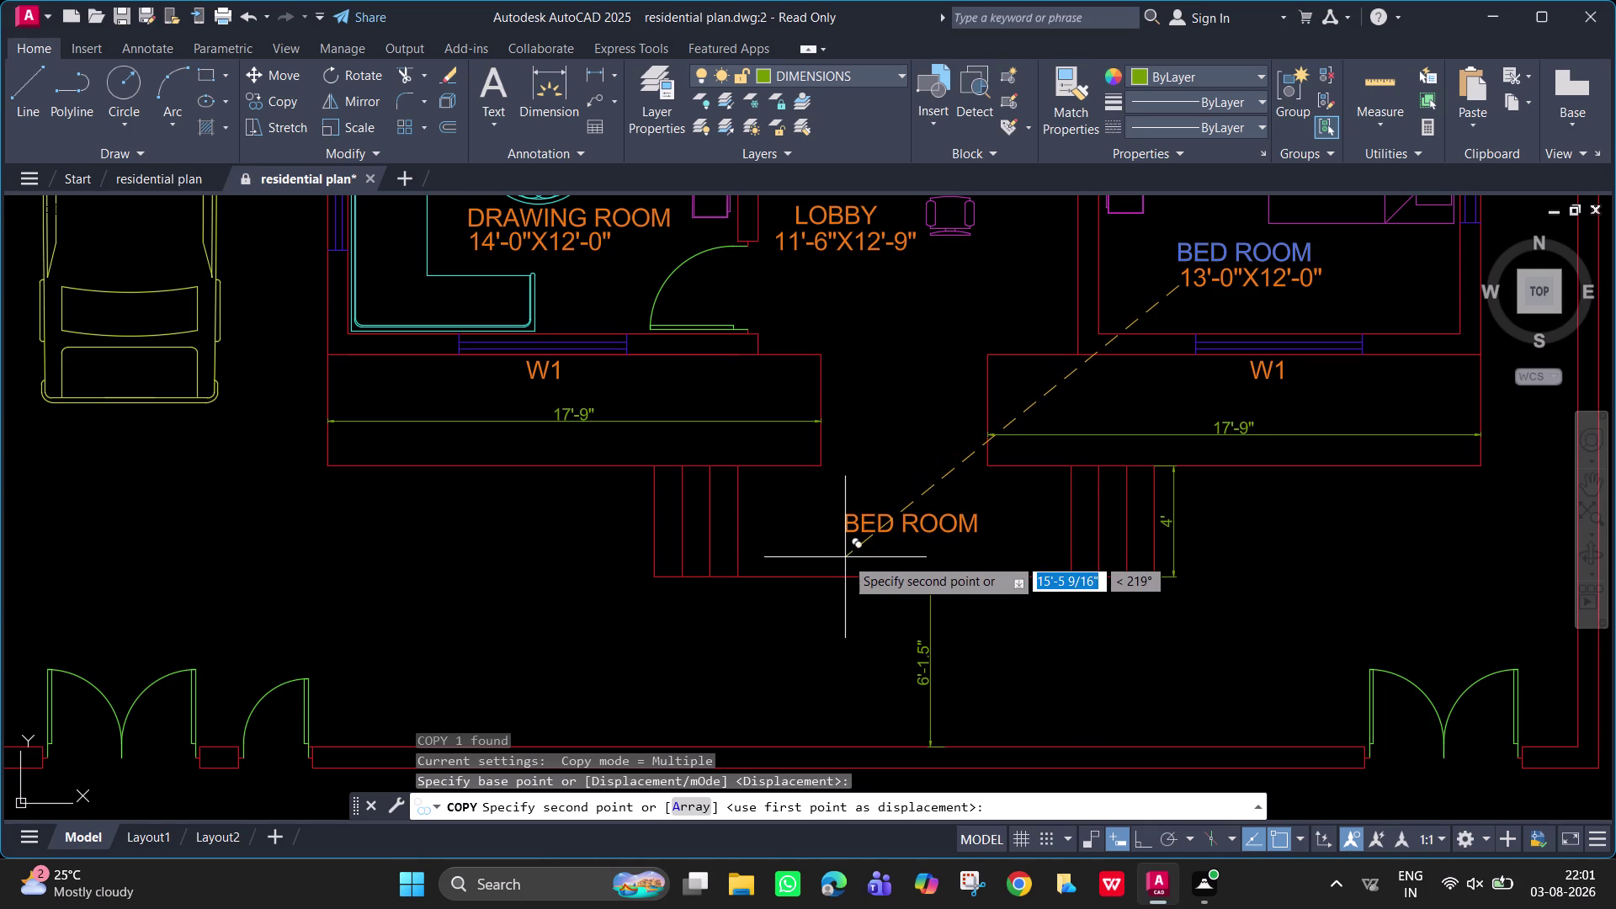
click(845, 558)
key(Escape)
Edit the copied label text to read VERANDAH.
double_click(885, 526)
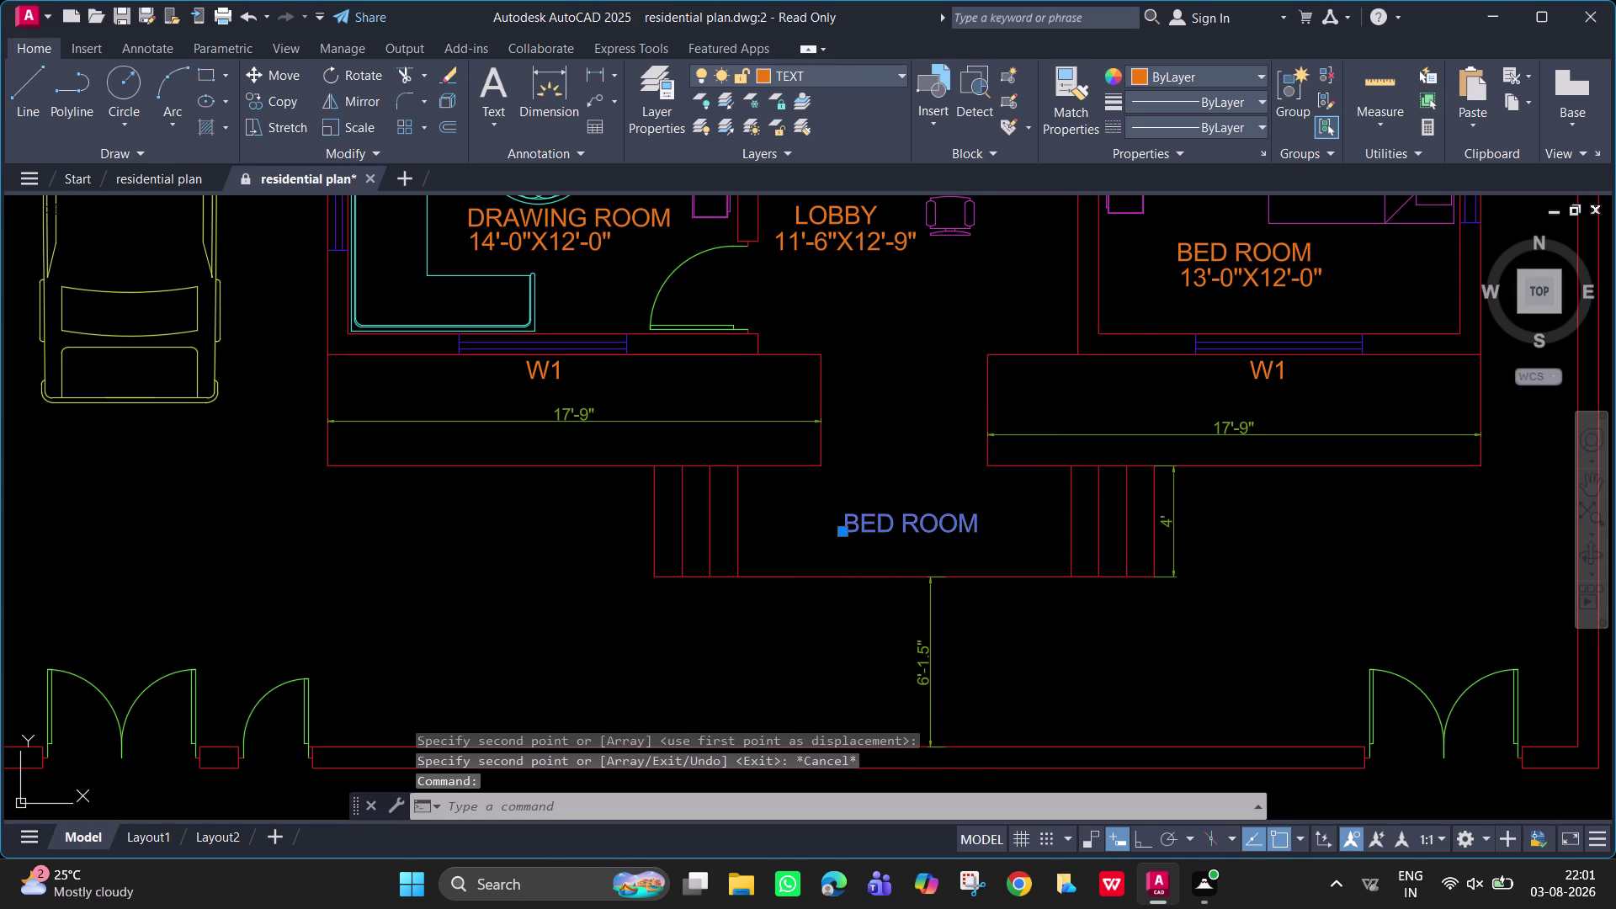
text(VE)
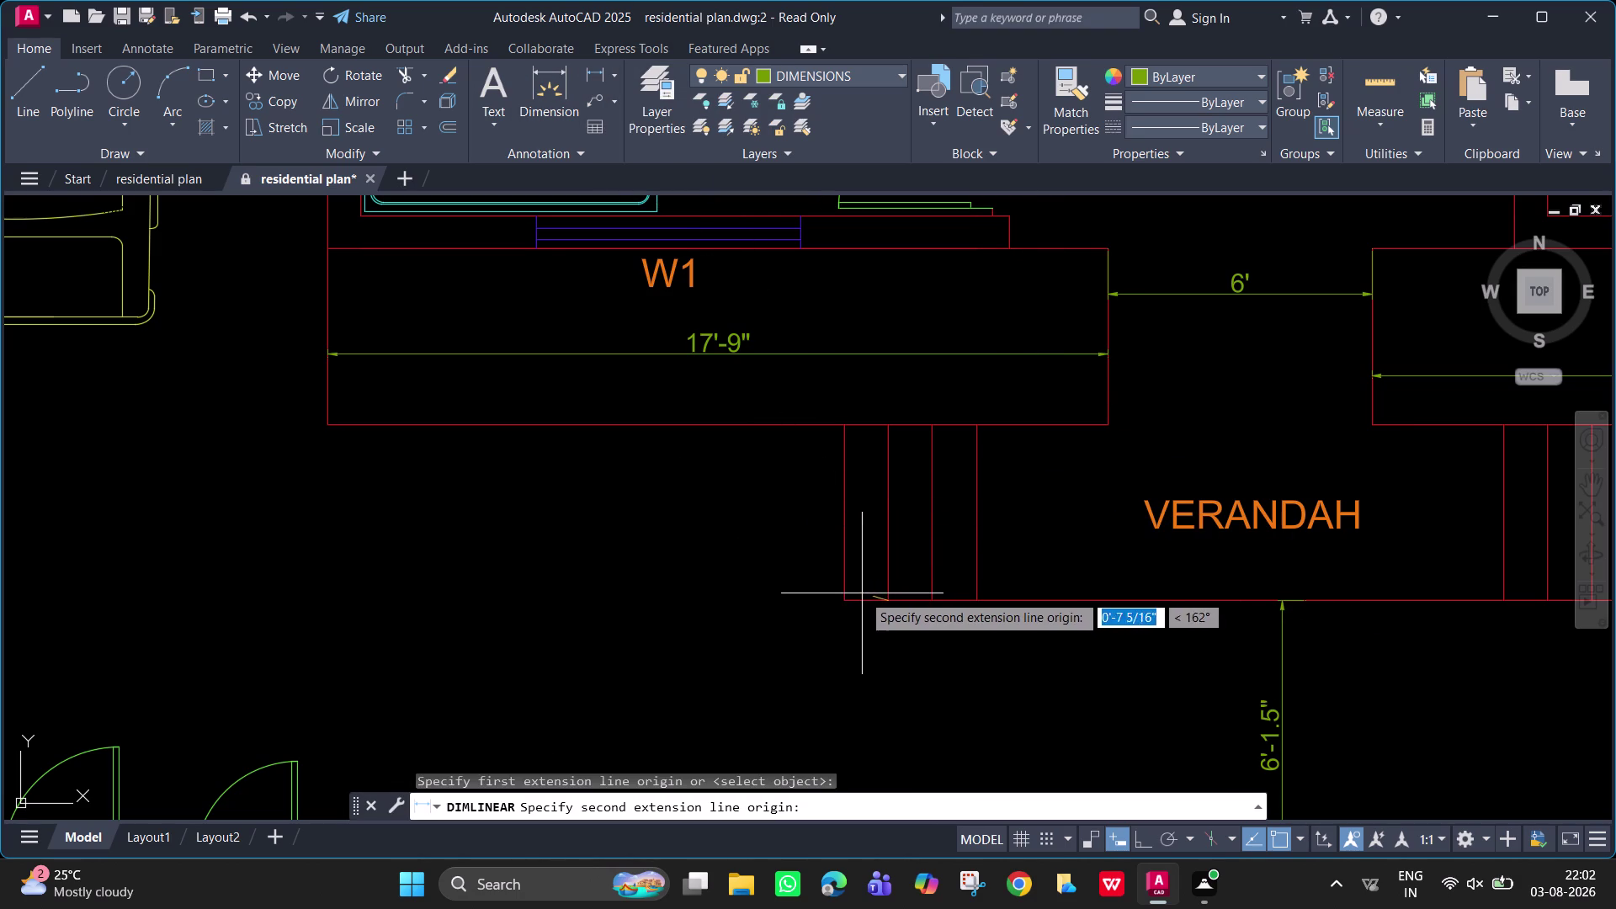
Start a linear dimension across the edges of the left verandah step.
click(845, 601)
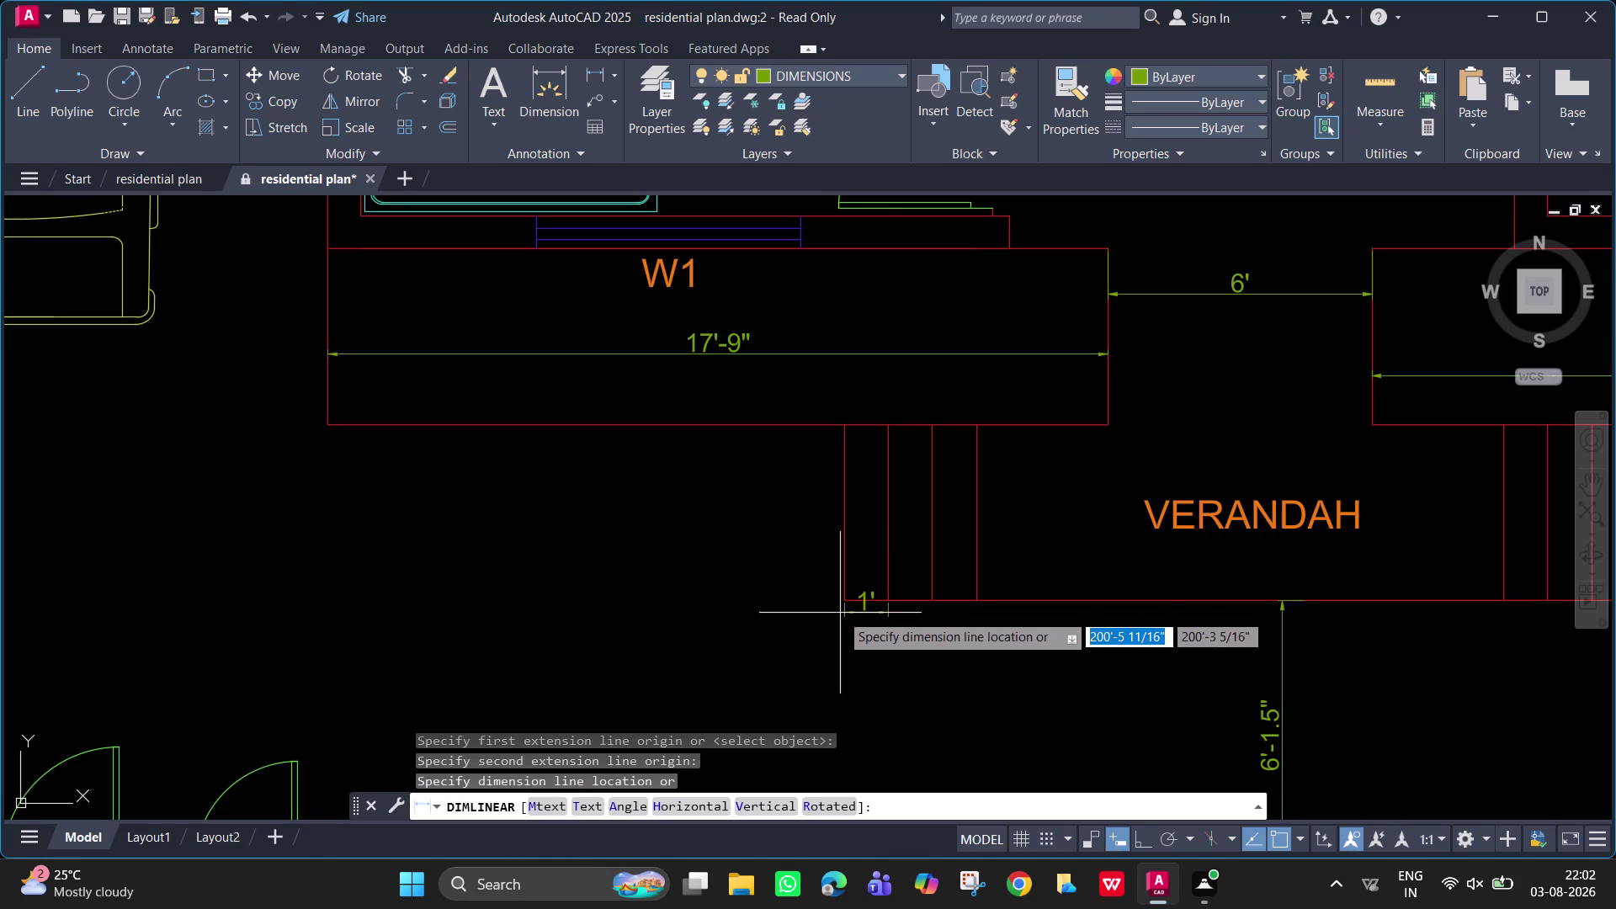
Place the 1' step dimension below the left verandah step and zoom out.
click(840, 566)
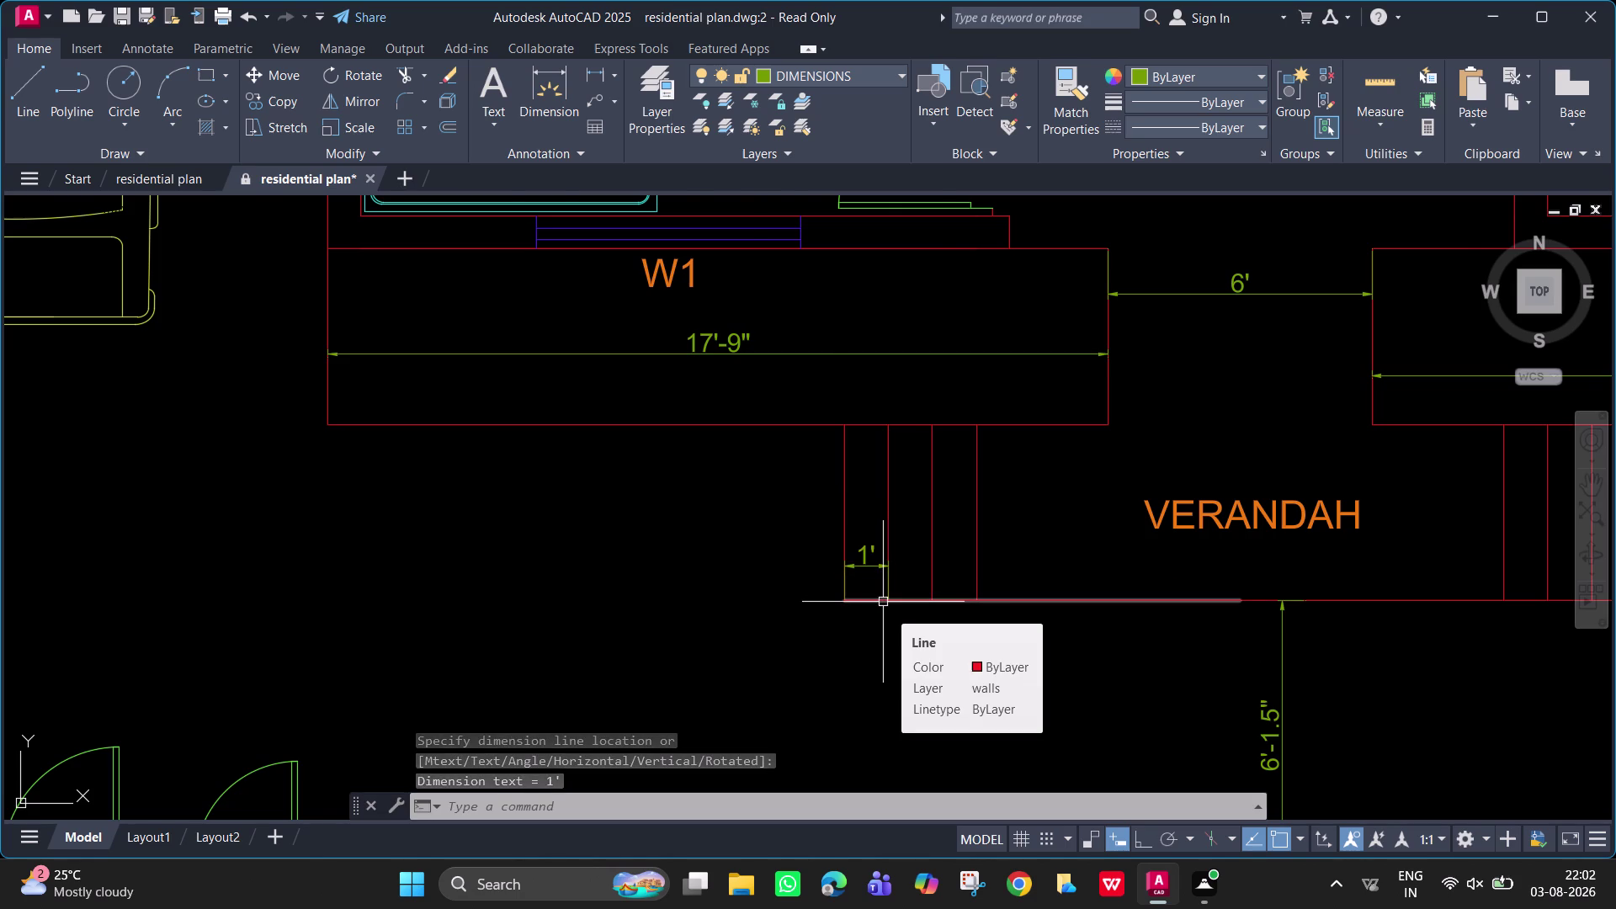
scroll(down, 3)
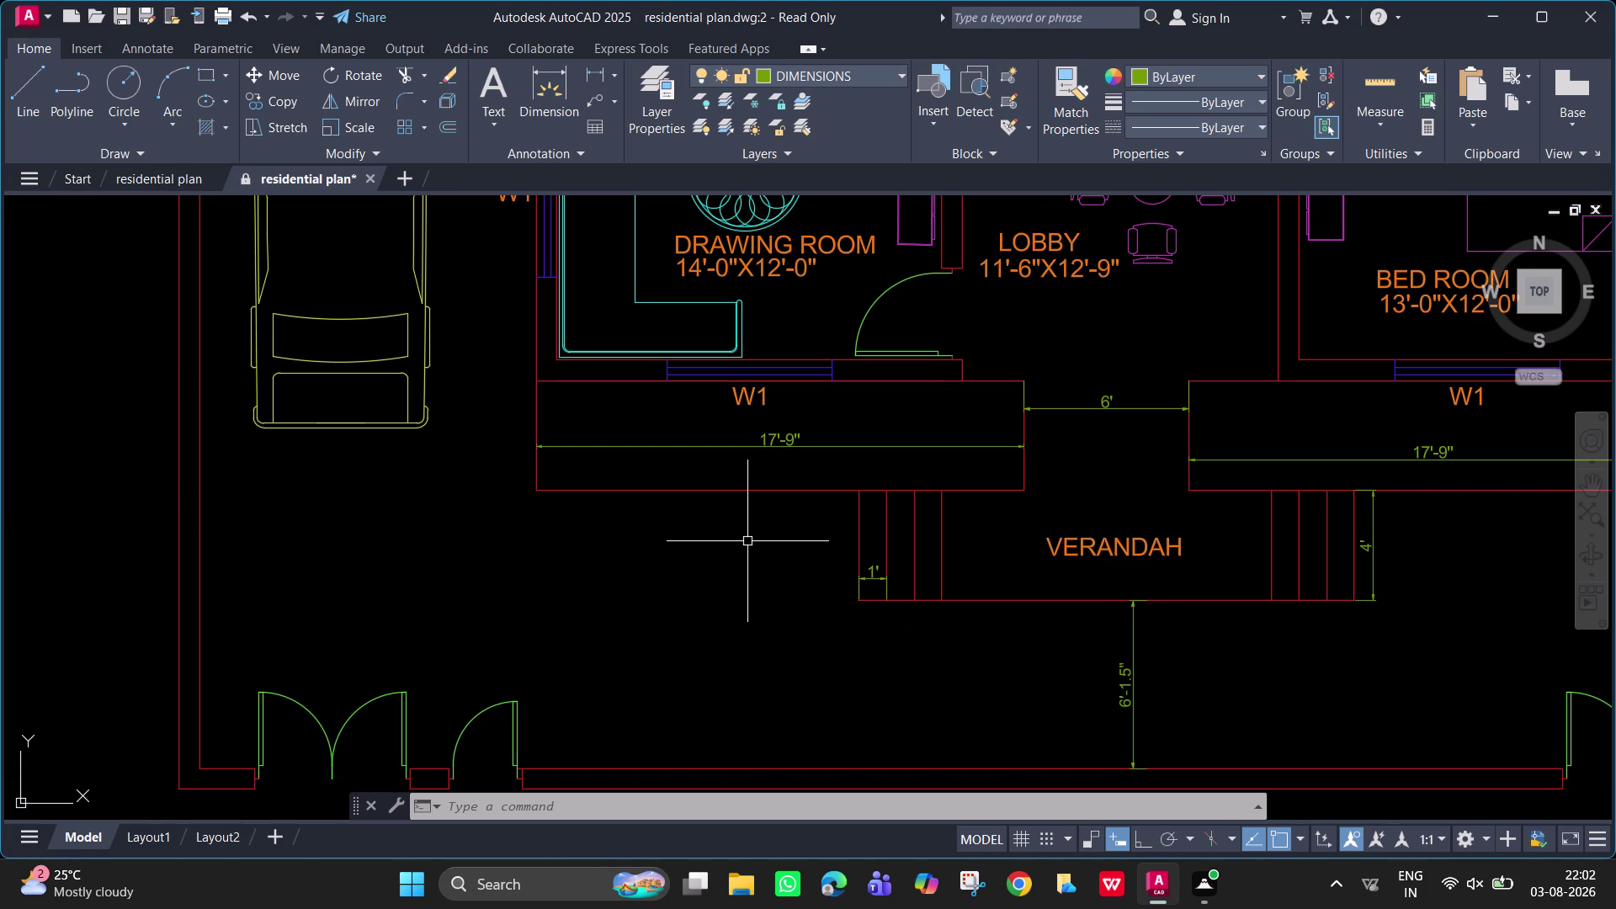
Navigate up to the centre of the house and select the LIVING AREA label.
scroll(up, 3)
scroll(up, 3)
middle_drag(829, 608, 787, 613)
scroll(down, 3)
scroll(down, 3)
scroll(down, 3)
middle_drag(890, 477, 883, 515)
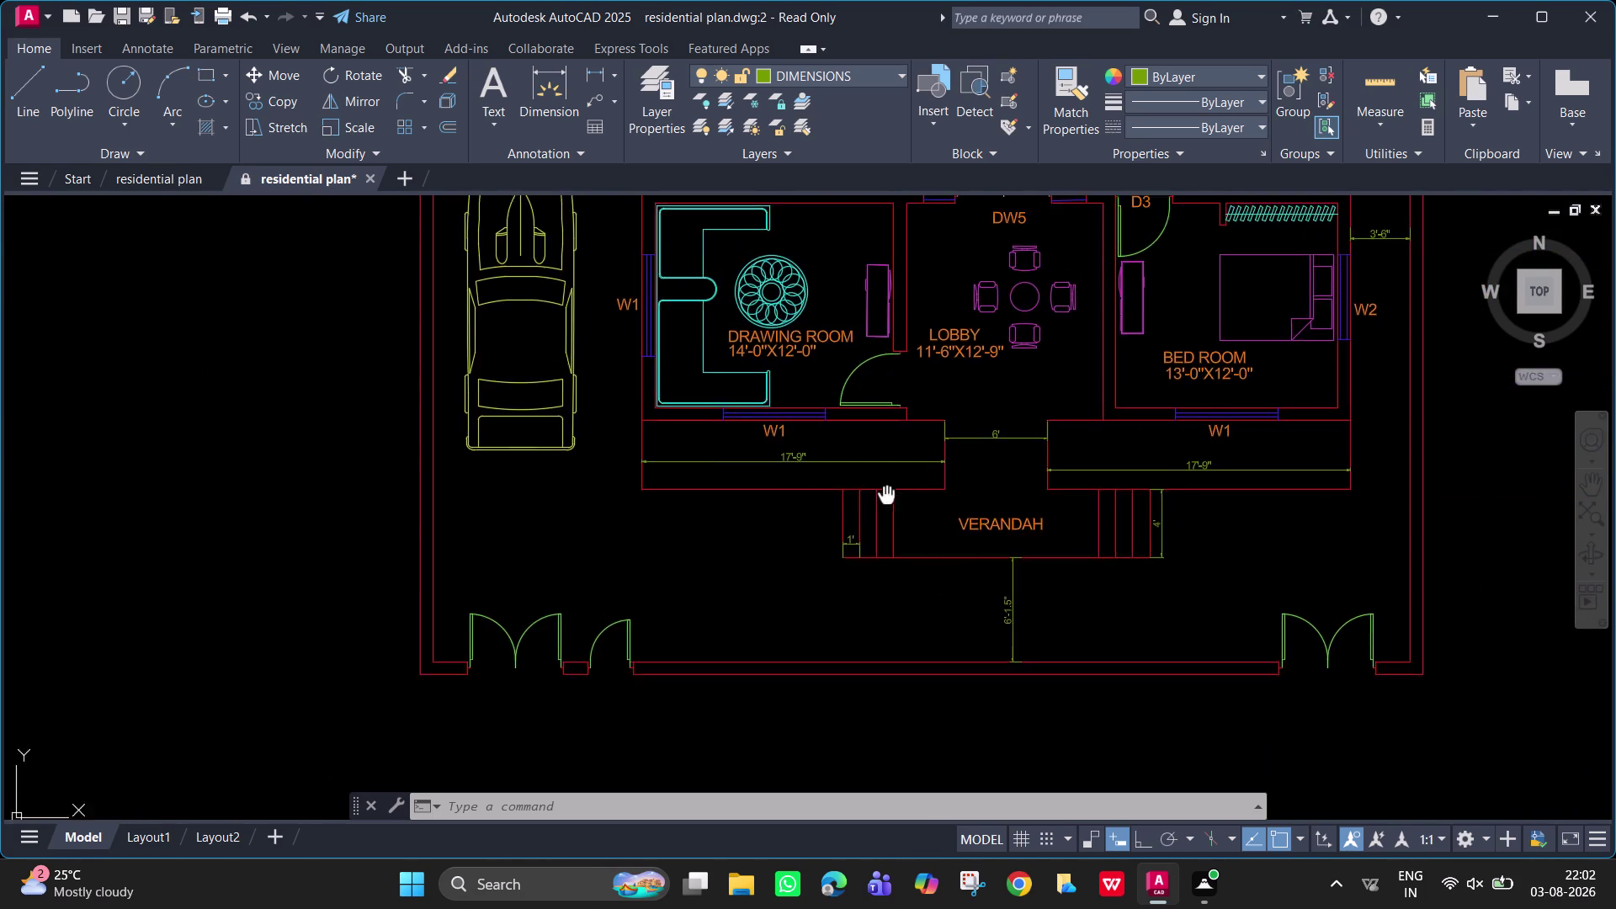
middle_drag(883, 515, 871, 655)
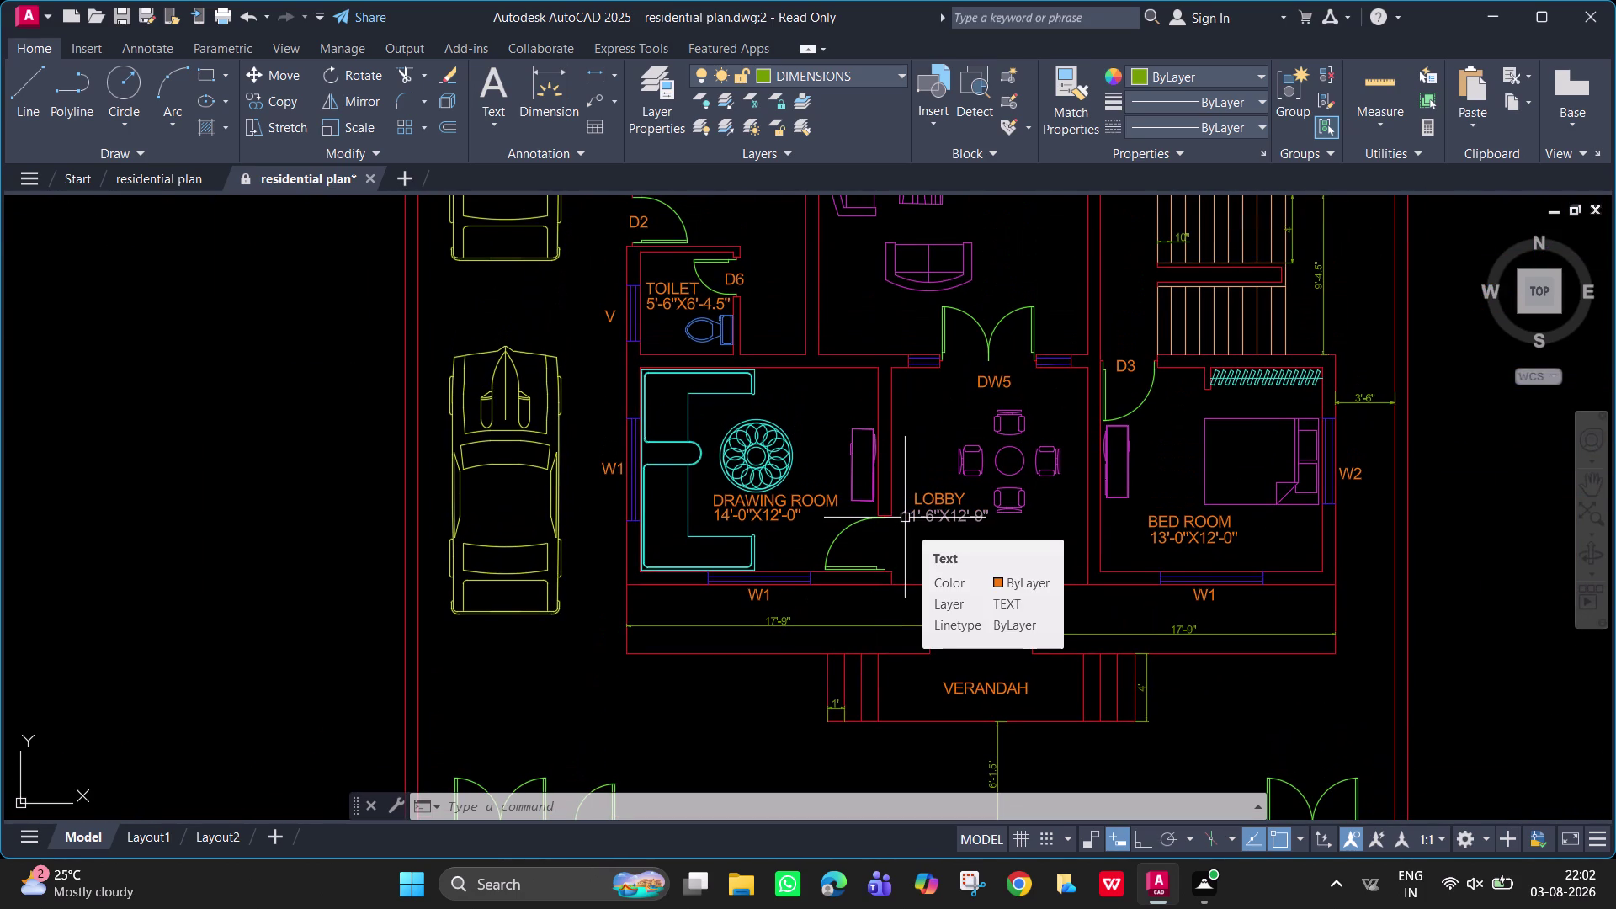
scroll(down, 3)
middle_drag(904, 518, 868, 668)
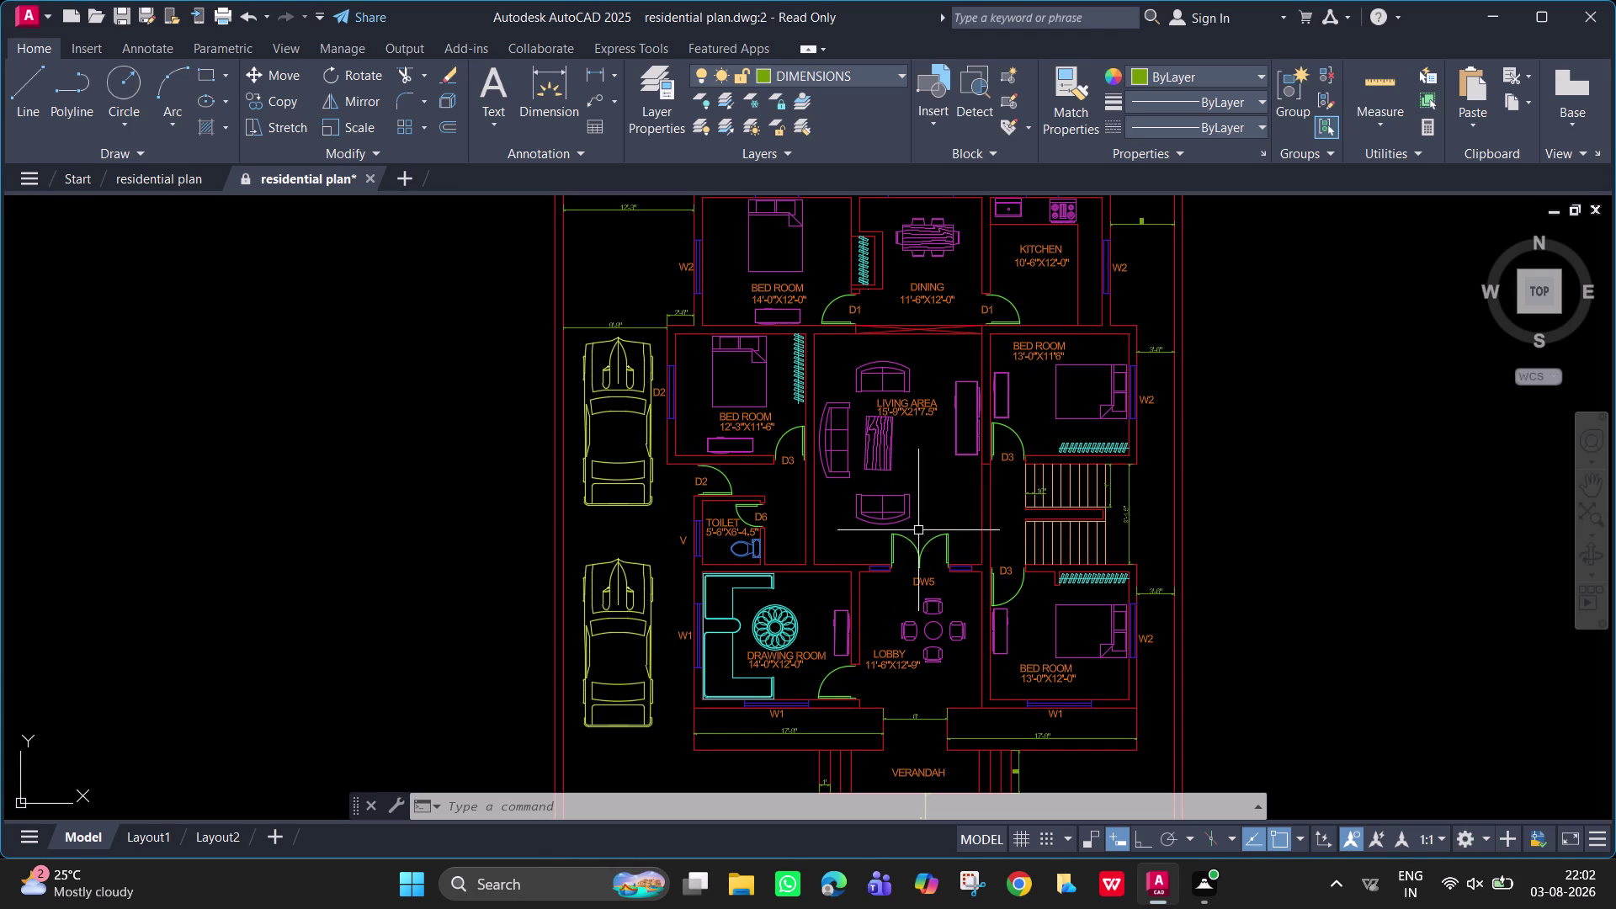
middle_drag(917, 489, 924, 587)
scroll(up, 3)
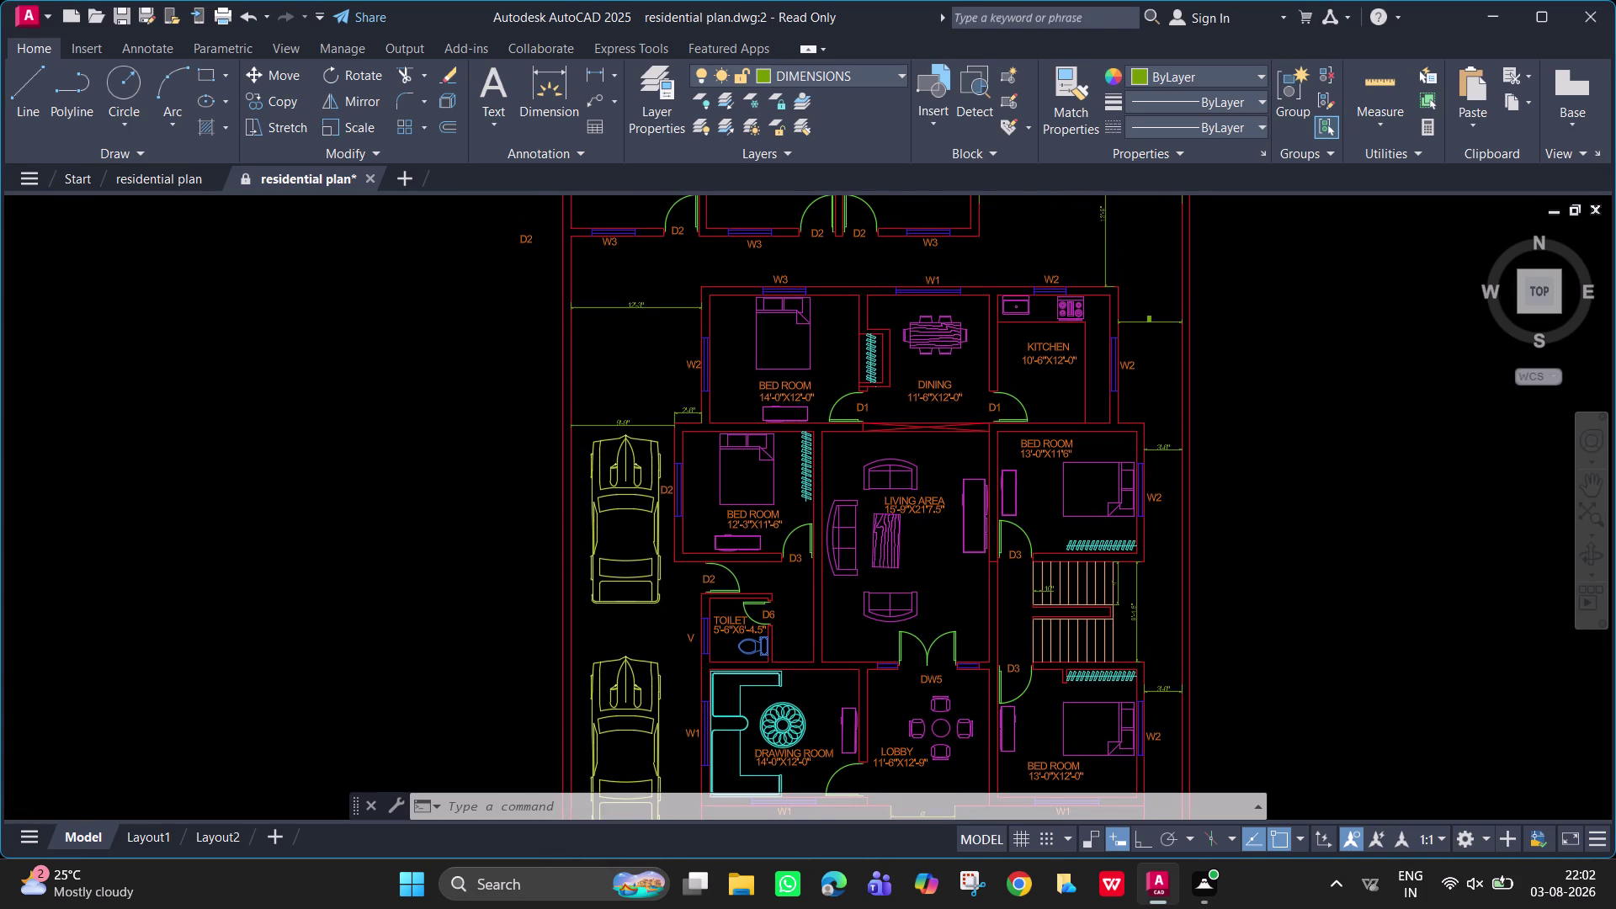
scroll(up, 3)
middle_drag(928, 585, 934, 687)
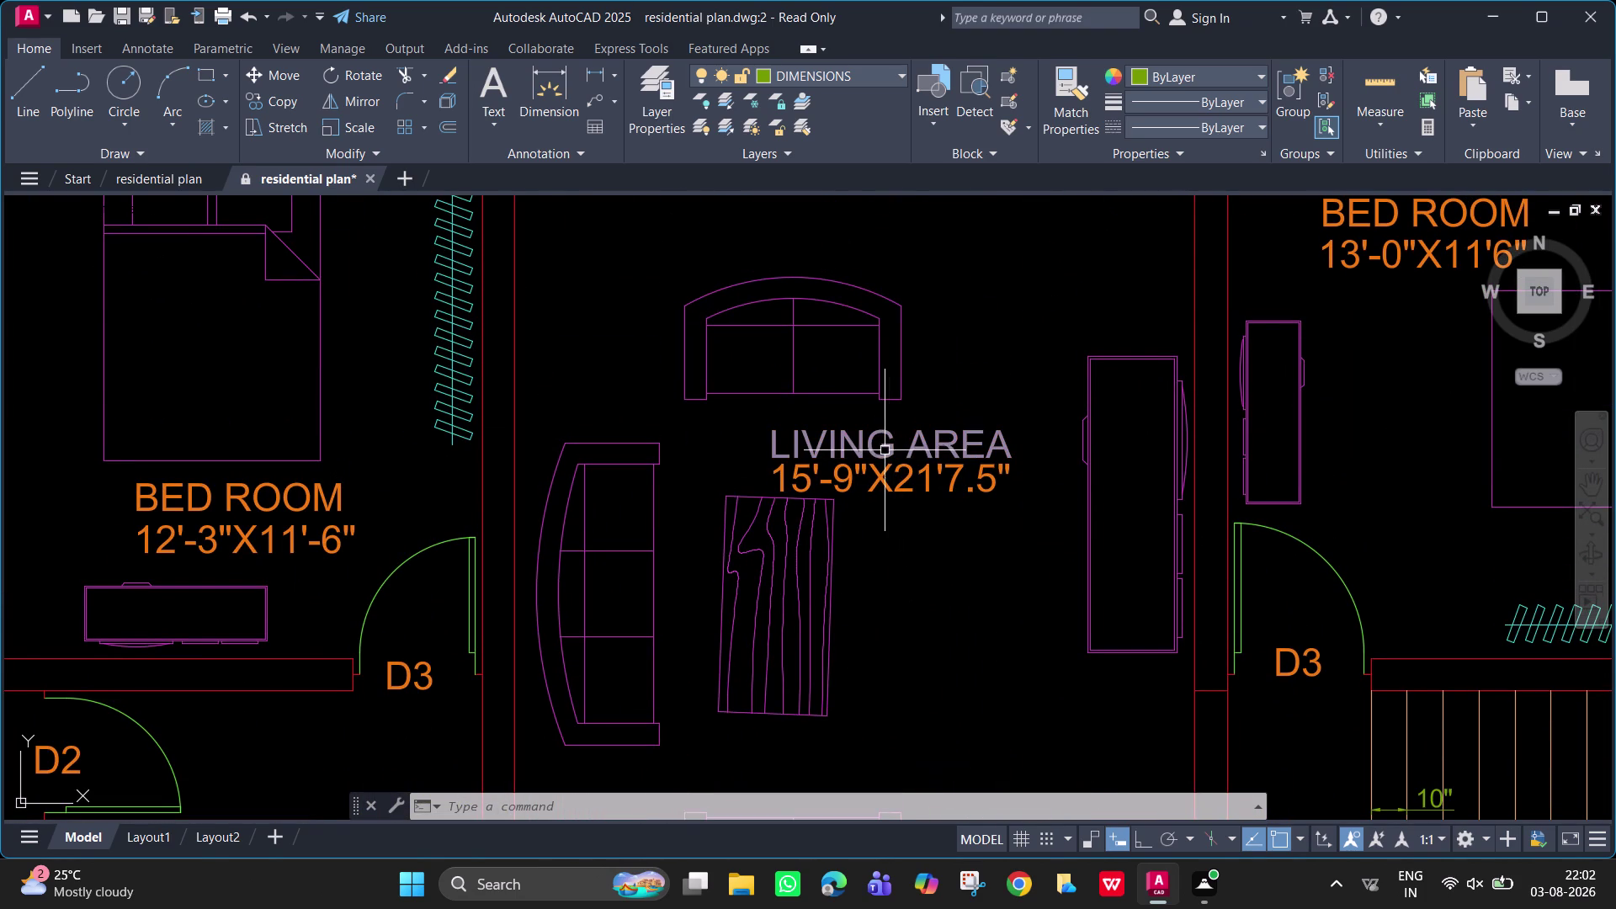
click(883, 448)
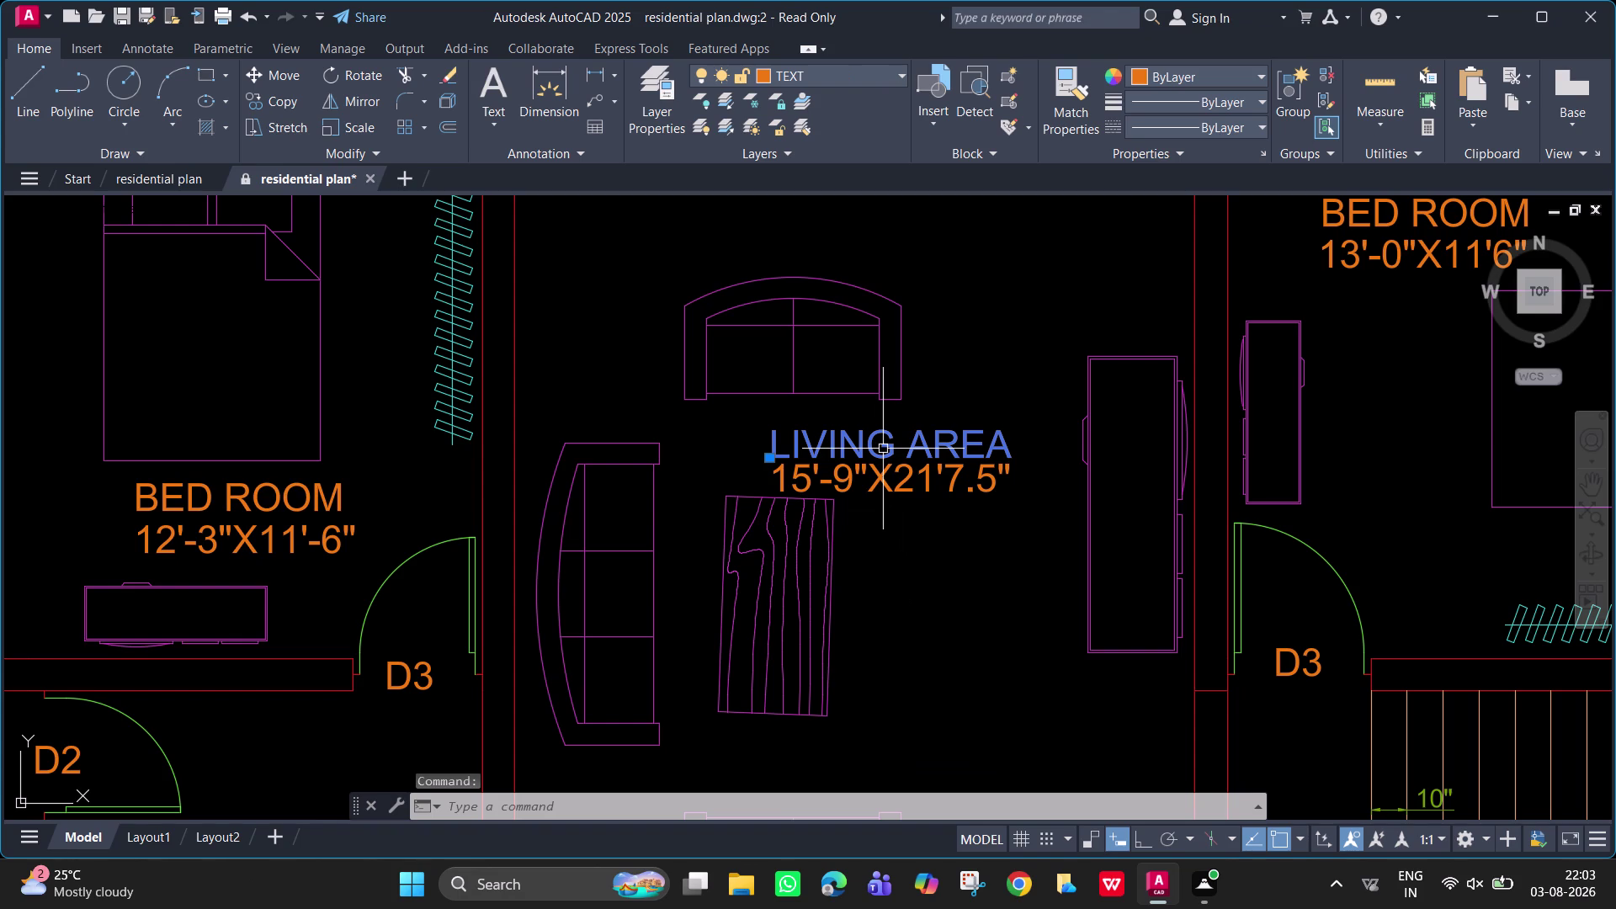
Move the LIVING AREA label slightly left.
text(M)
key(space)
drag(882, 449, 882, 448)
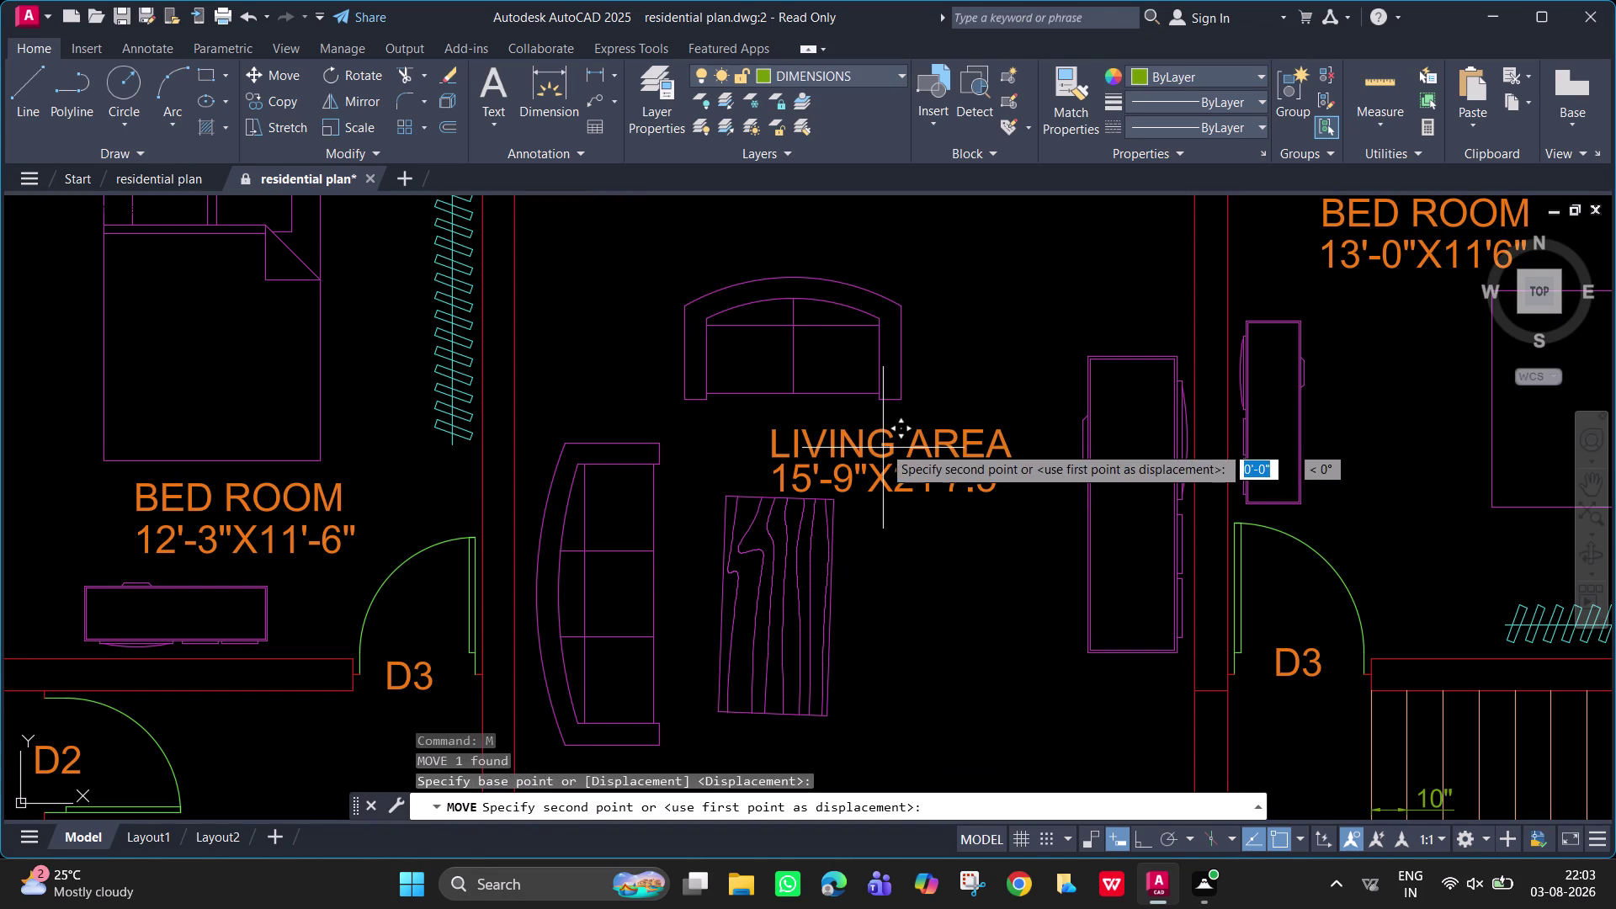
drag(883, 448, 879, 439)
click(878, 438)
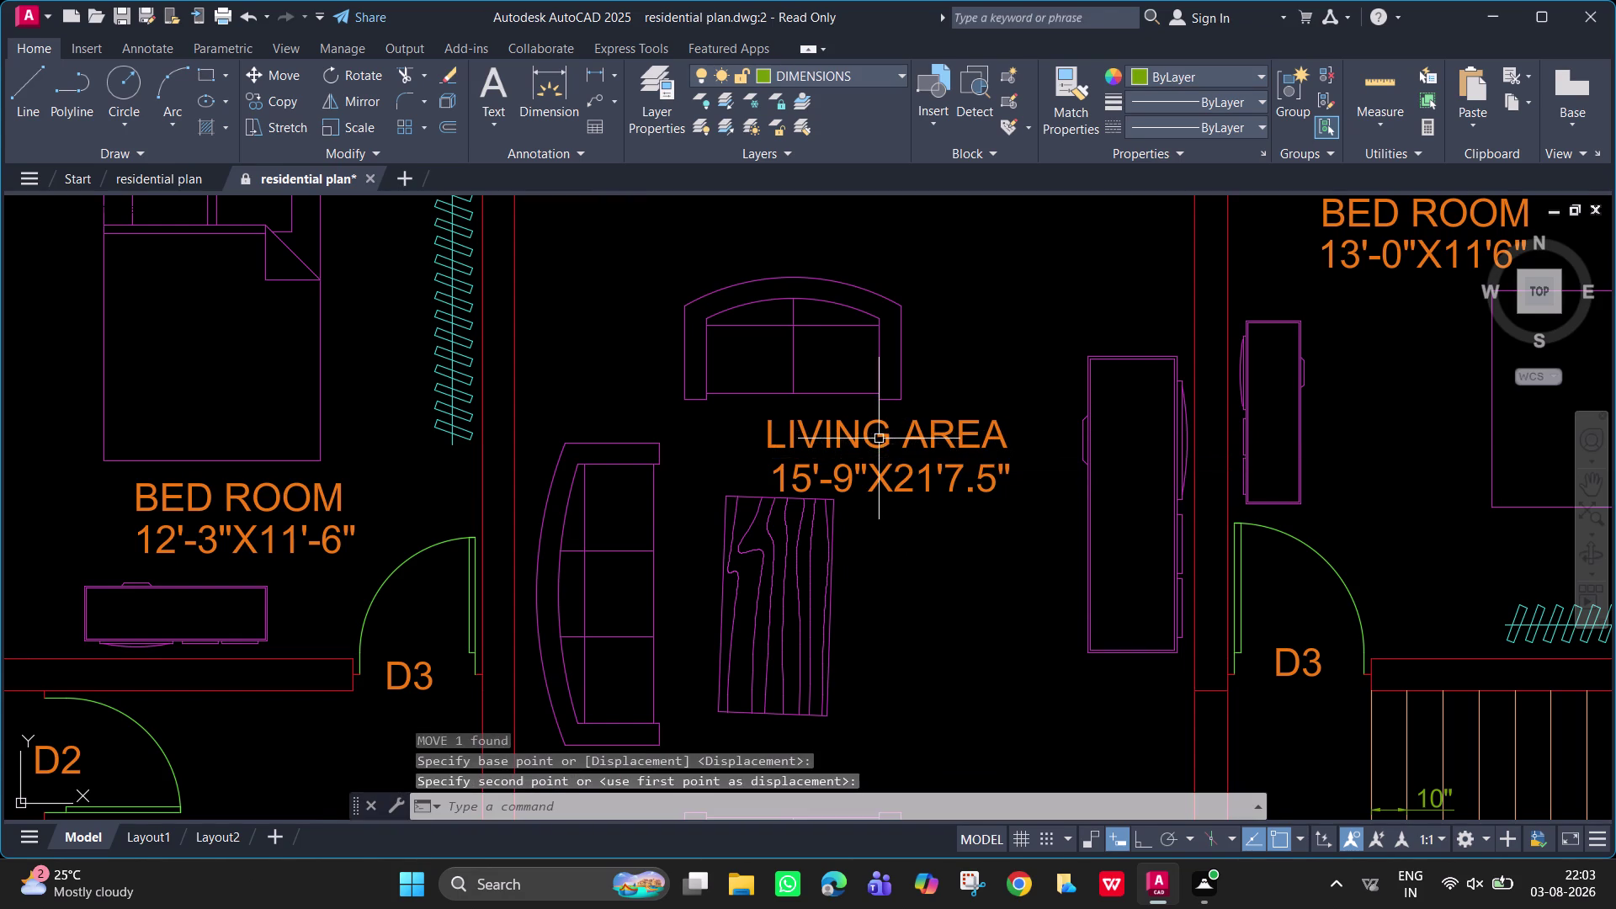
Move the 15'-9"X21'7.5" size text to align under the label.
click(894, 481)
text(M)
key(space)
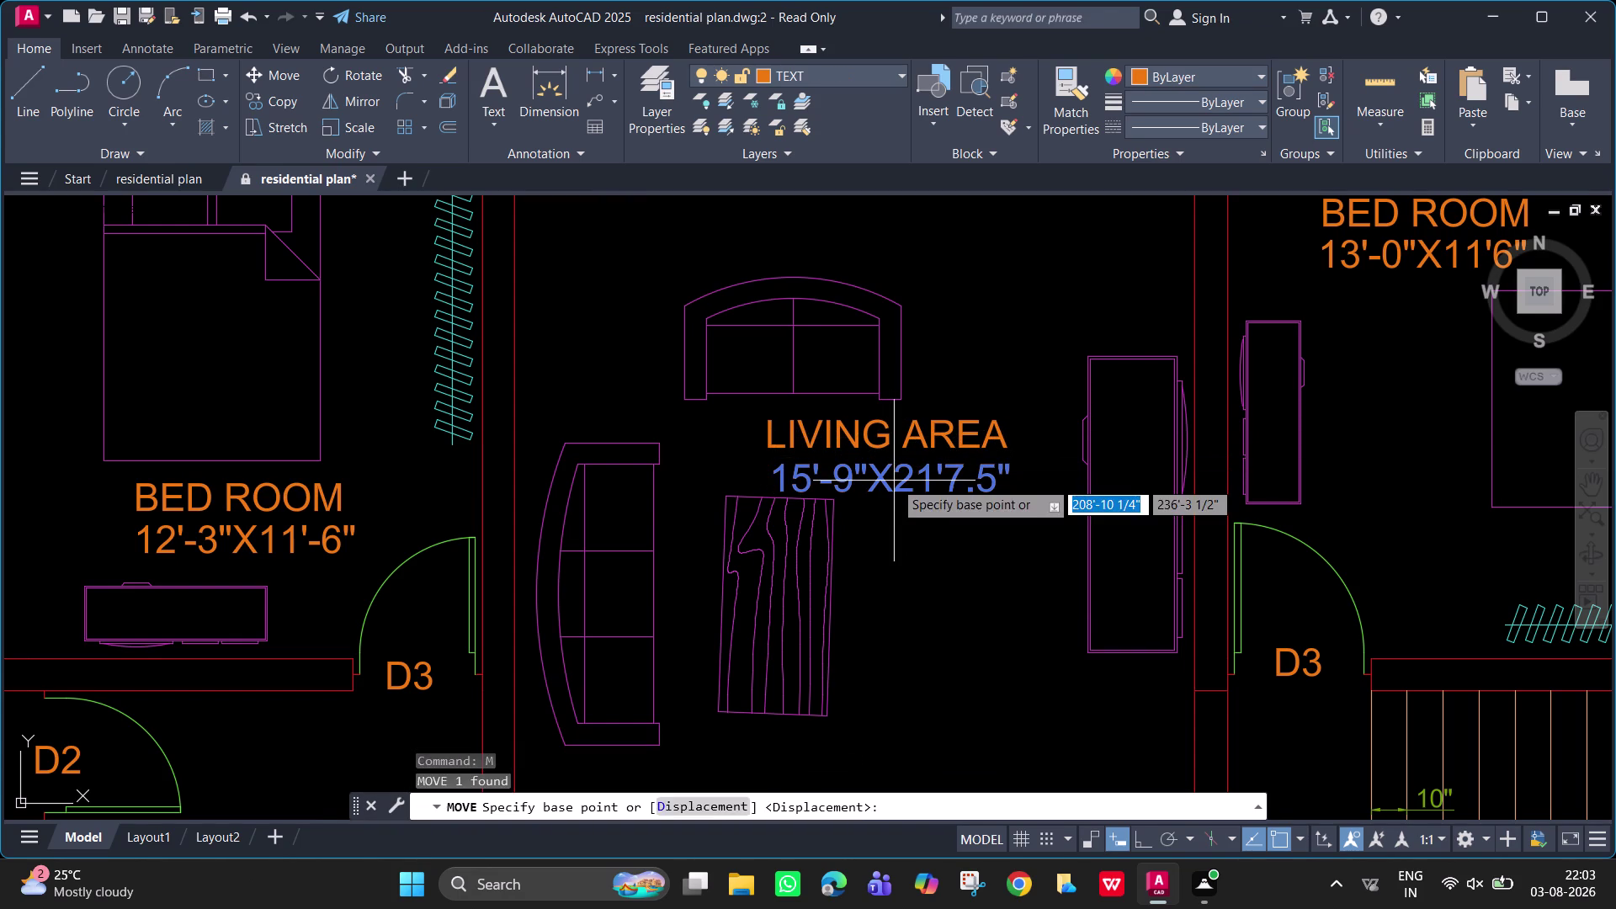
click(894, 480)
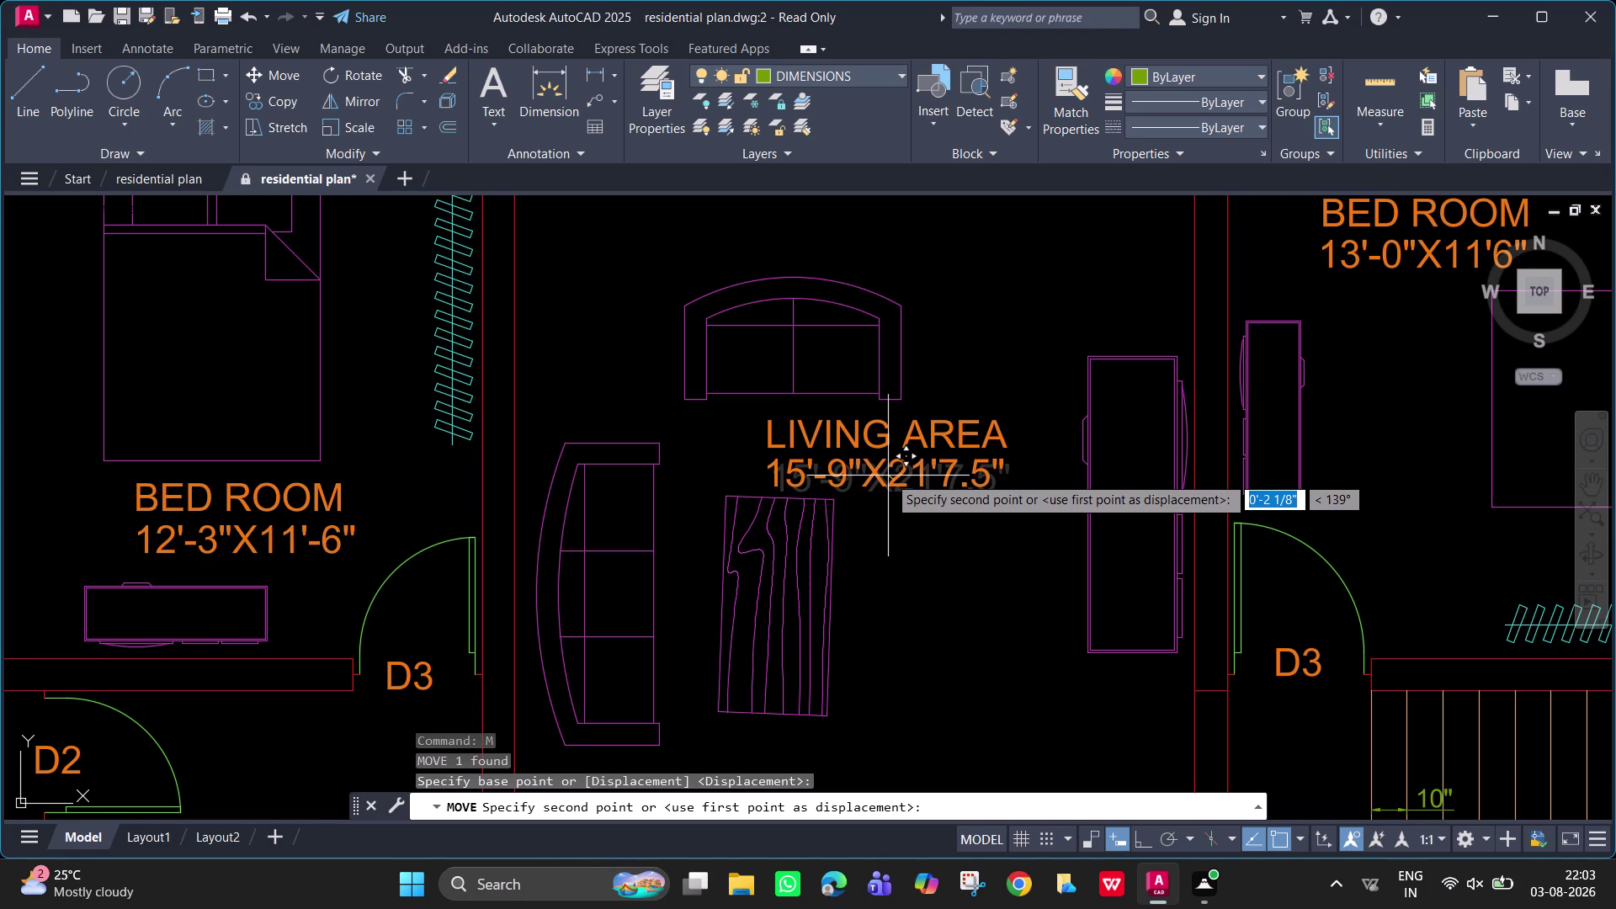
click(888, 476)
key(Escape)
key(Escape)
key(Escape)
scroll(down, 3)
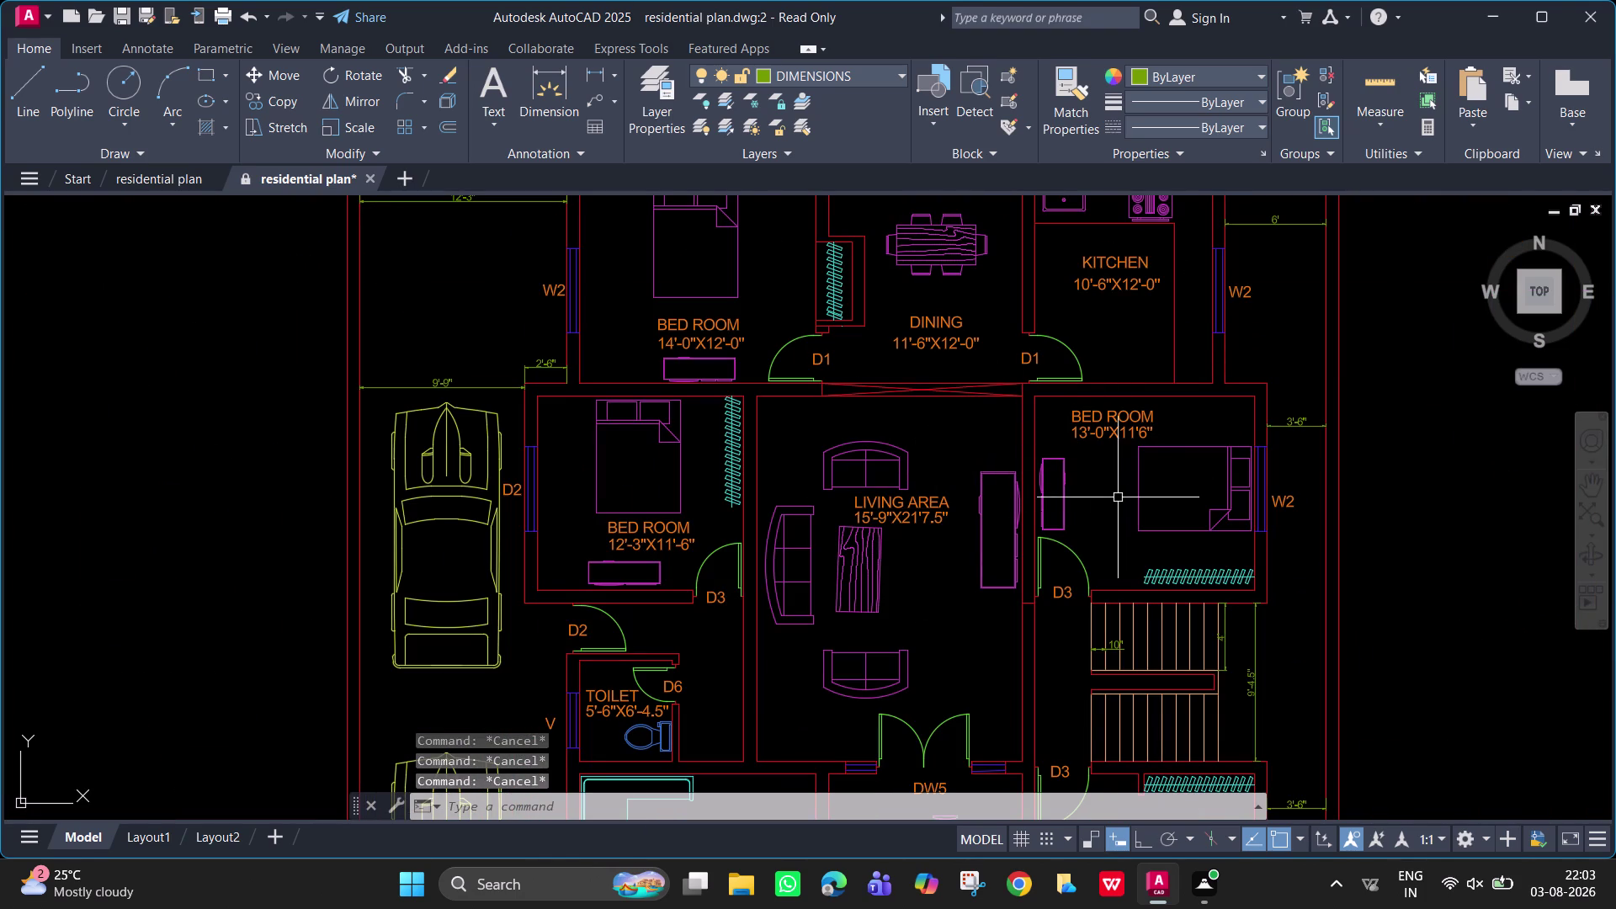
Erase the stray object near the upper rooms.
scroll(down, 3)
middle_drag(1113, 503, 1081, 564)
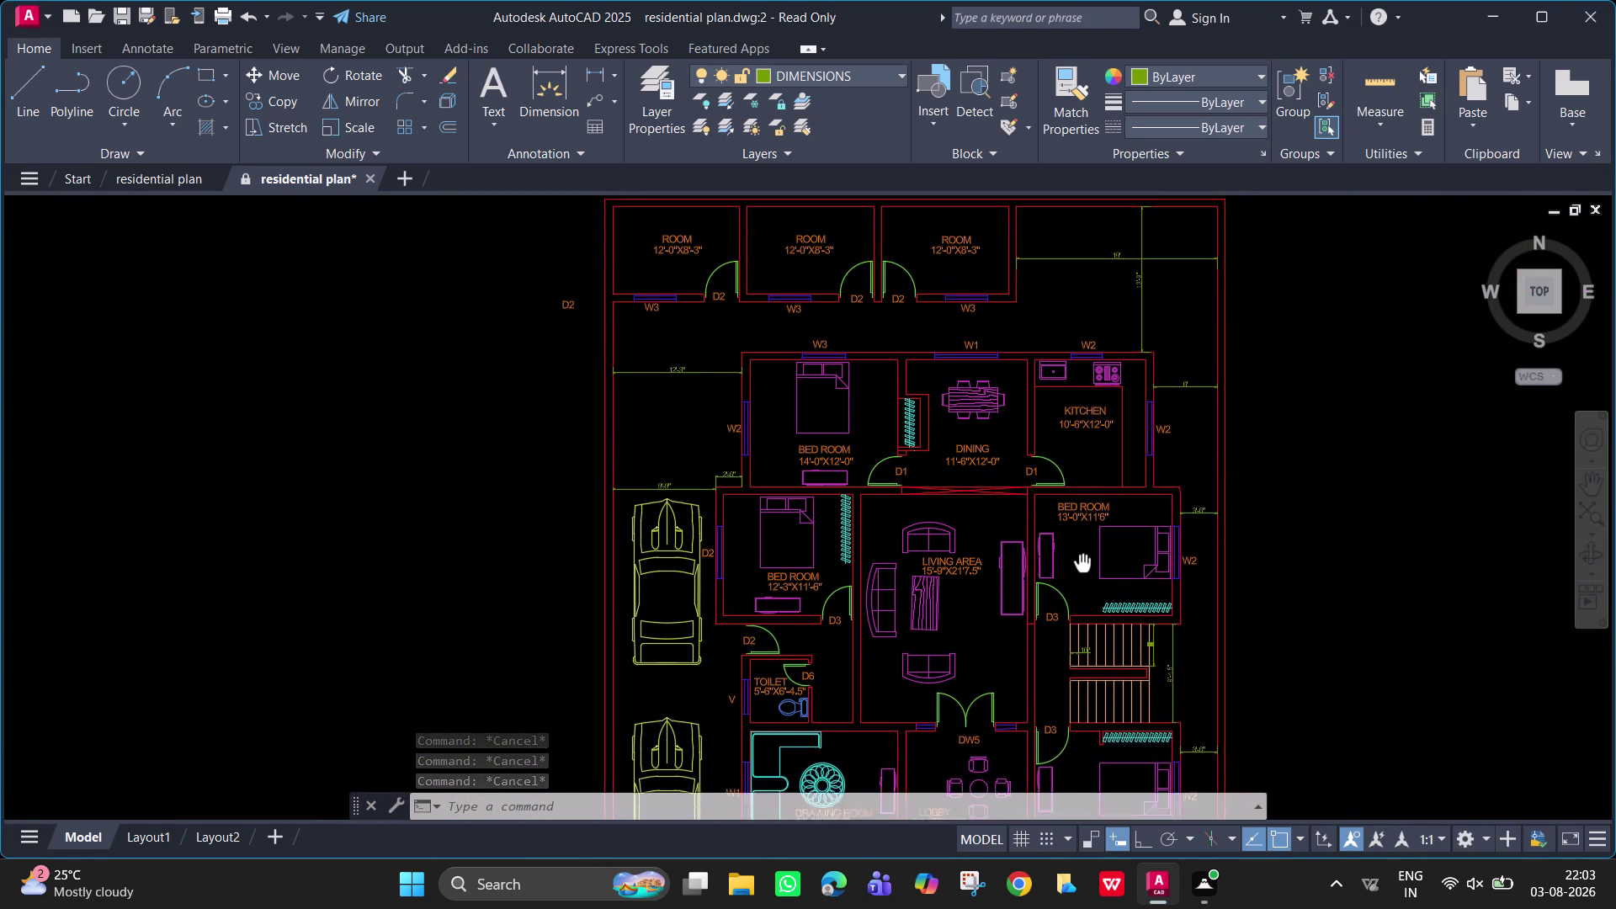
middle_drag(1082, 564, 1055, 634)
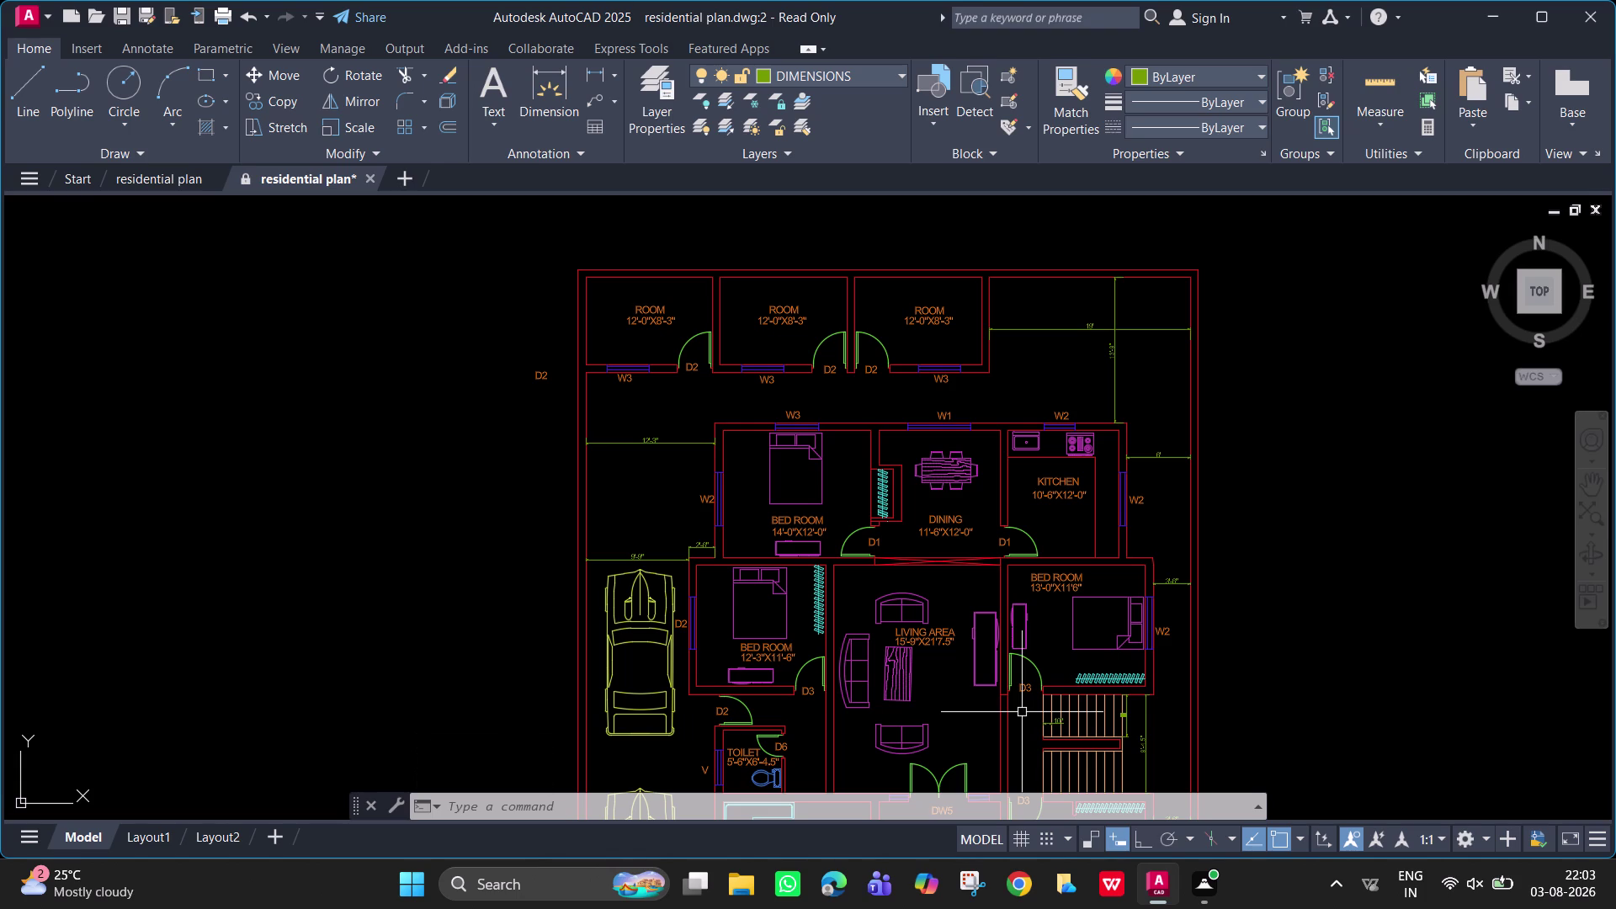
click(542, 375)
key(Delete)
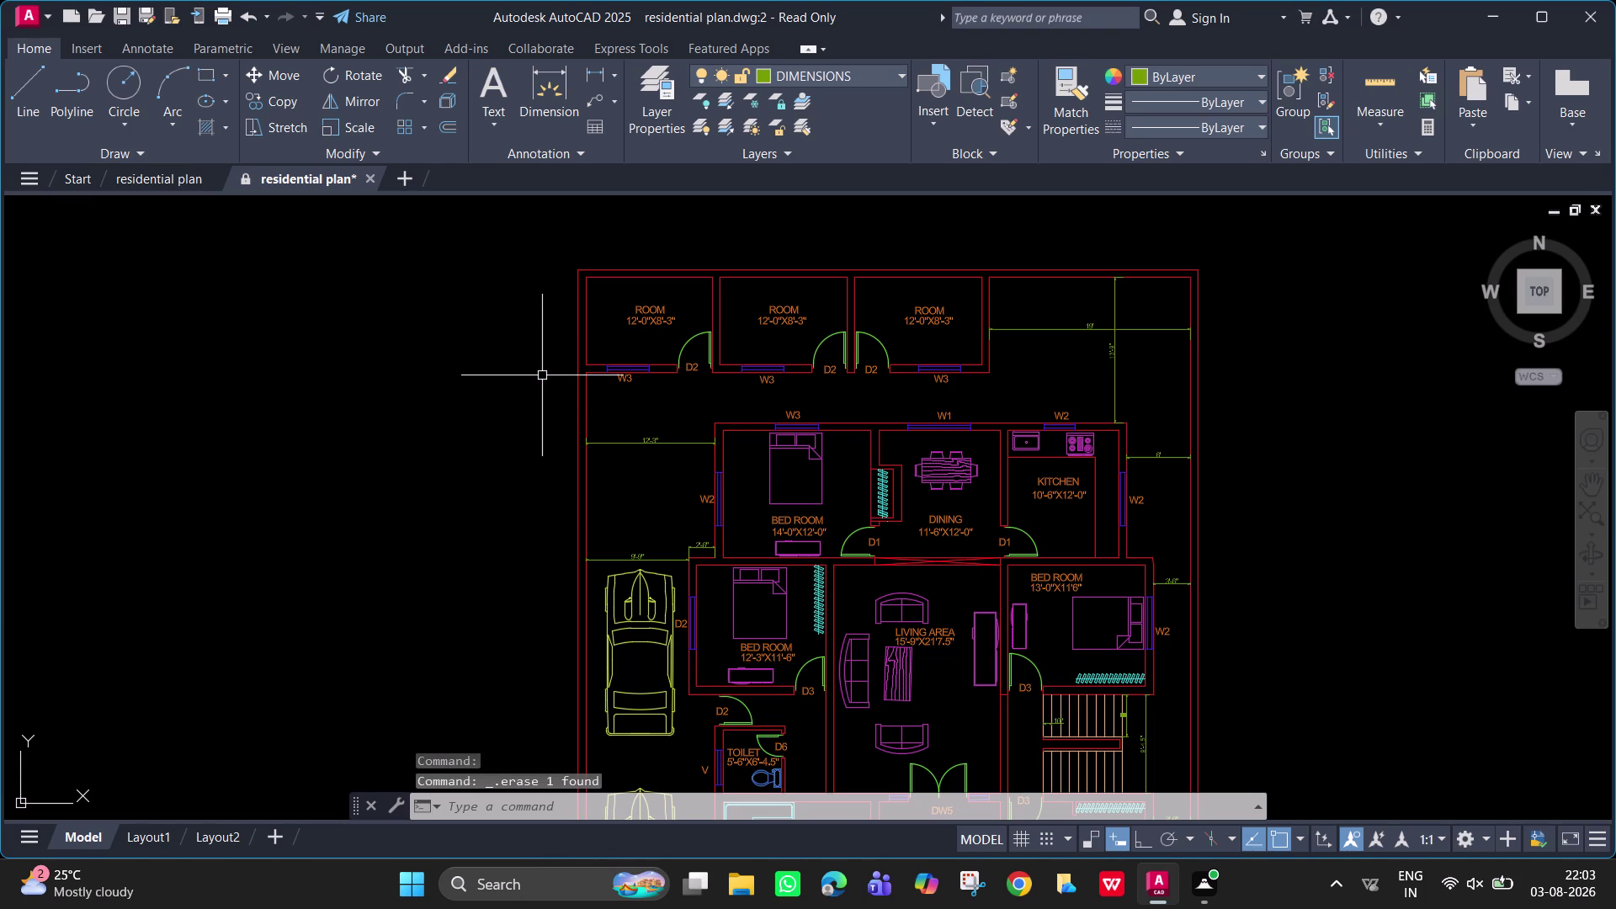
Zoom and pan to centre the toilet and door D2 in view.
scroll(up, 3)
scroll(down, 3)
middle_drag(746, 403, 749, 296)
scroll(up, 3)
scroll(down, 3)
middle_drag(883, 526, 898, 247)
middle_drag(883, 594, 814, 486)
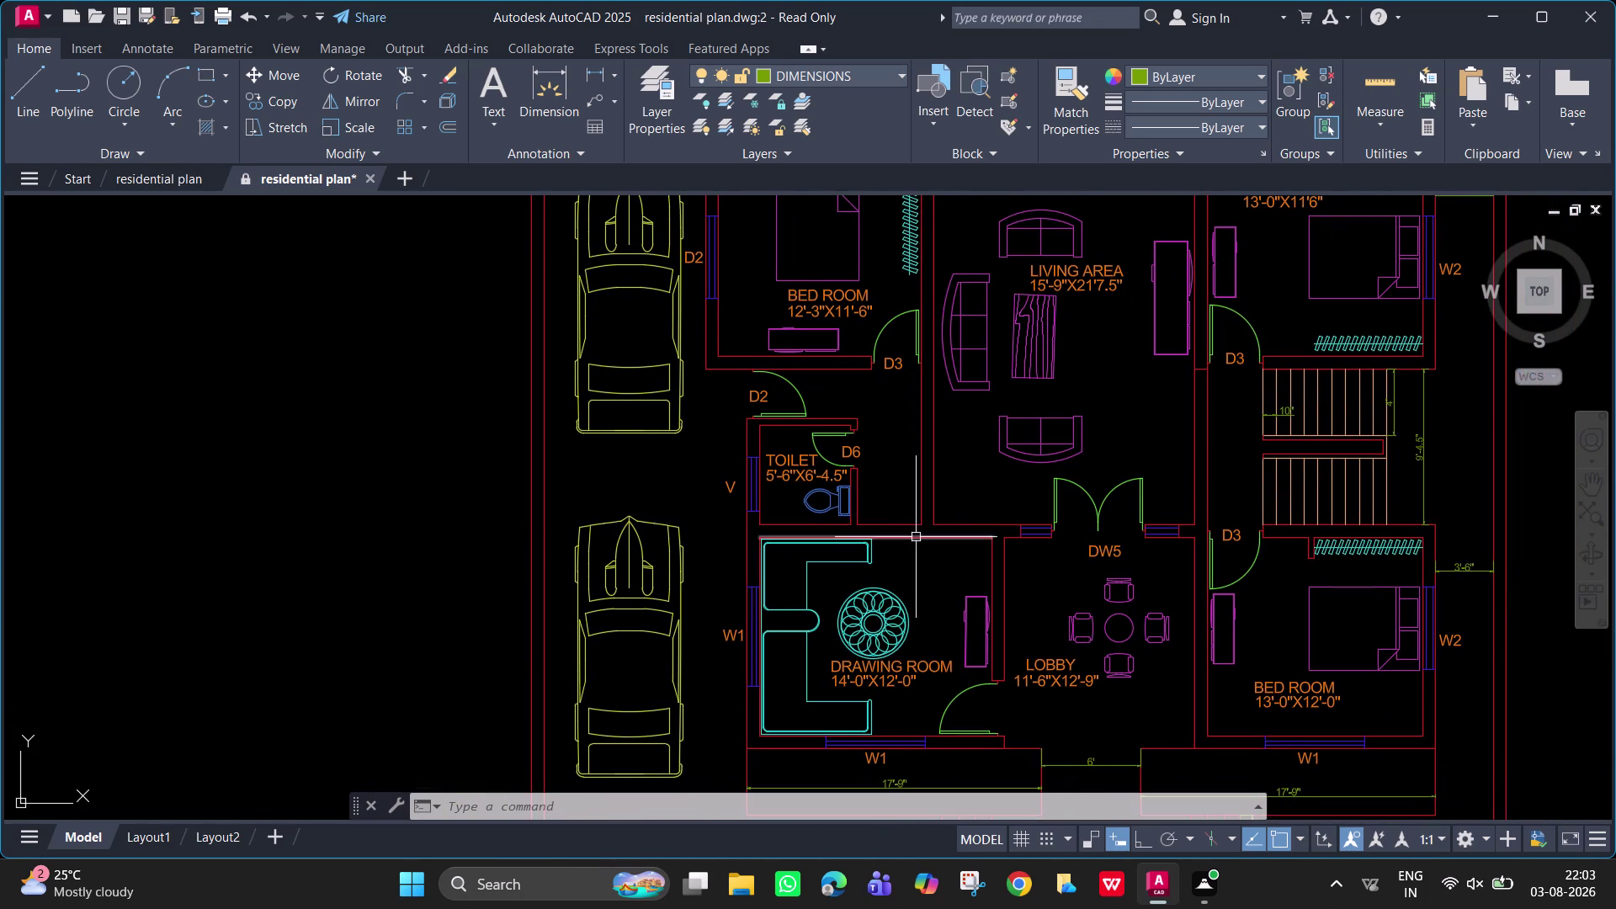
scroll(up, 3)
middle_drag(916, 528, 882, 507)
scroll(up, 3)
middle_drag(870, 498, 863, 518)
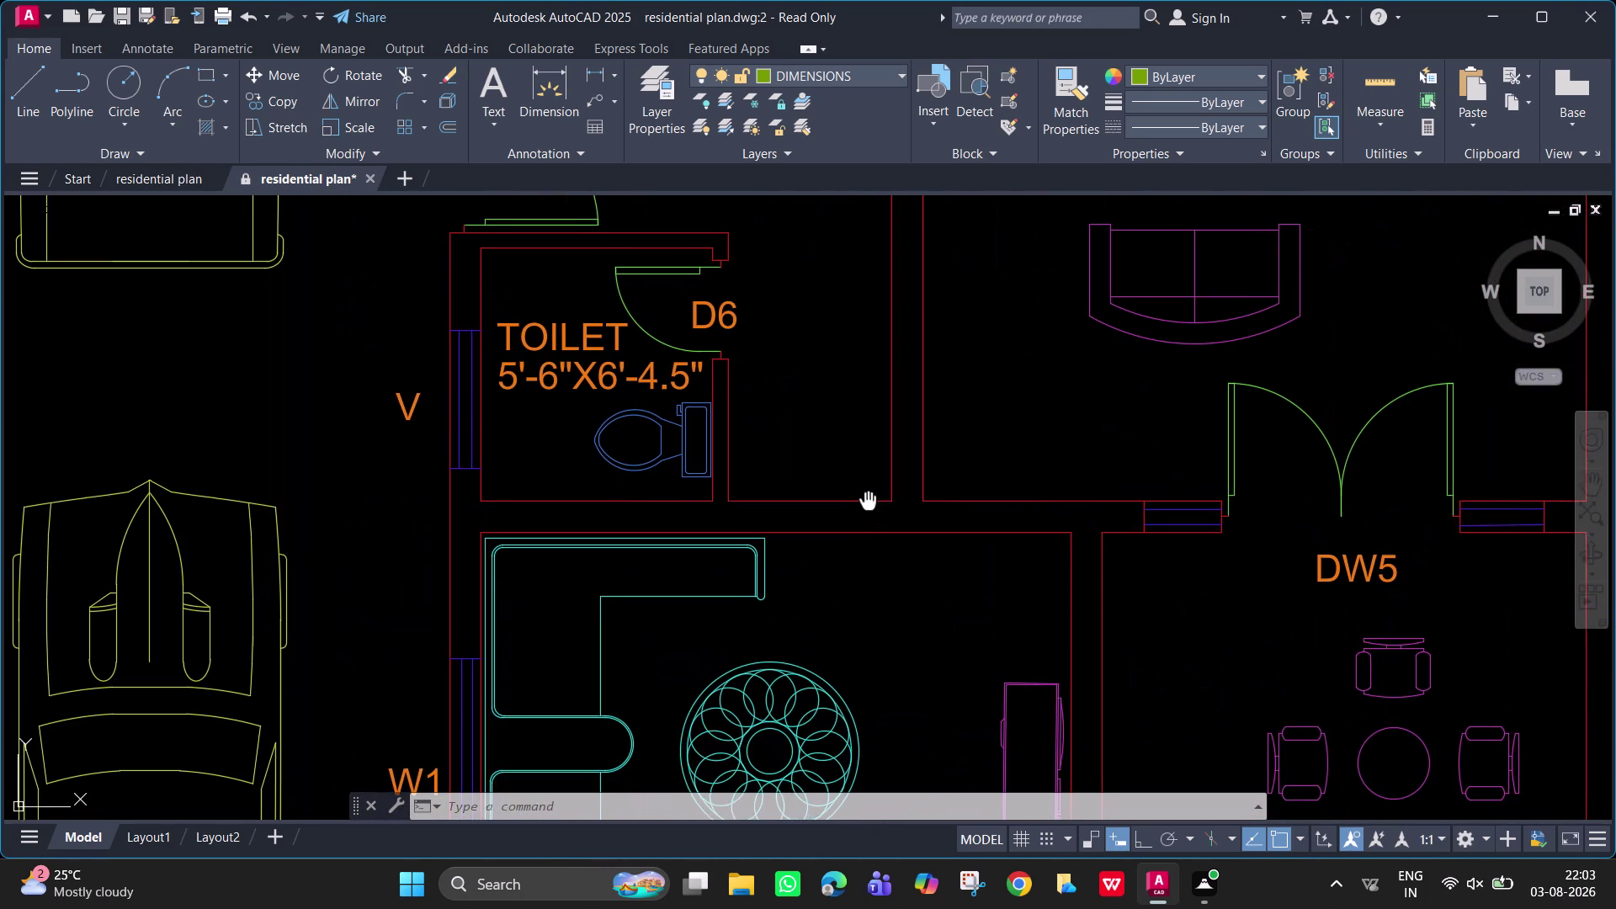
middle_drag(862, 519, 835, 616)
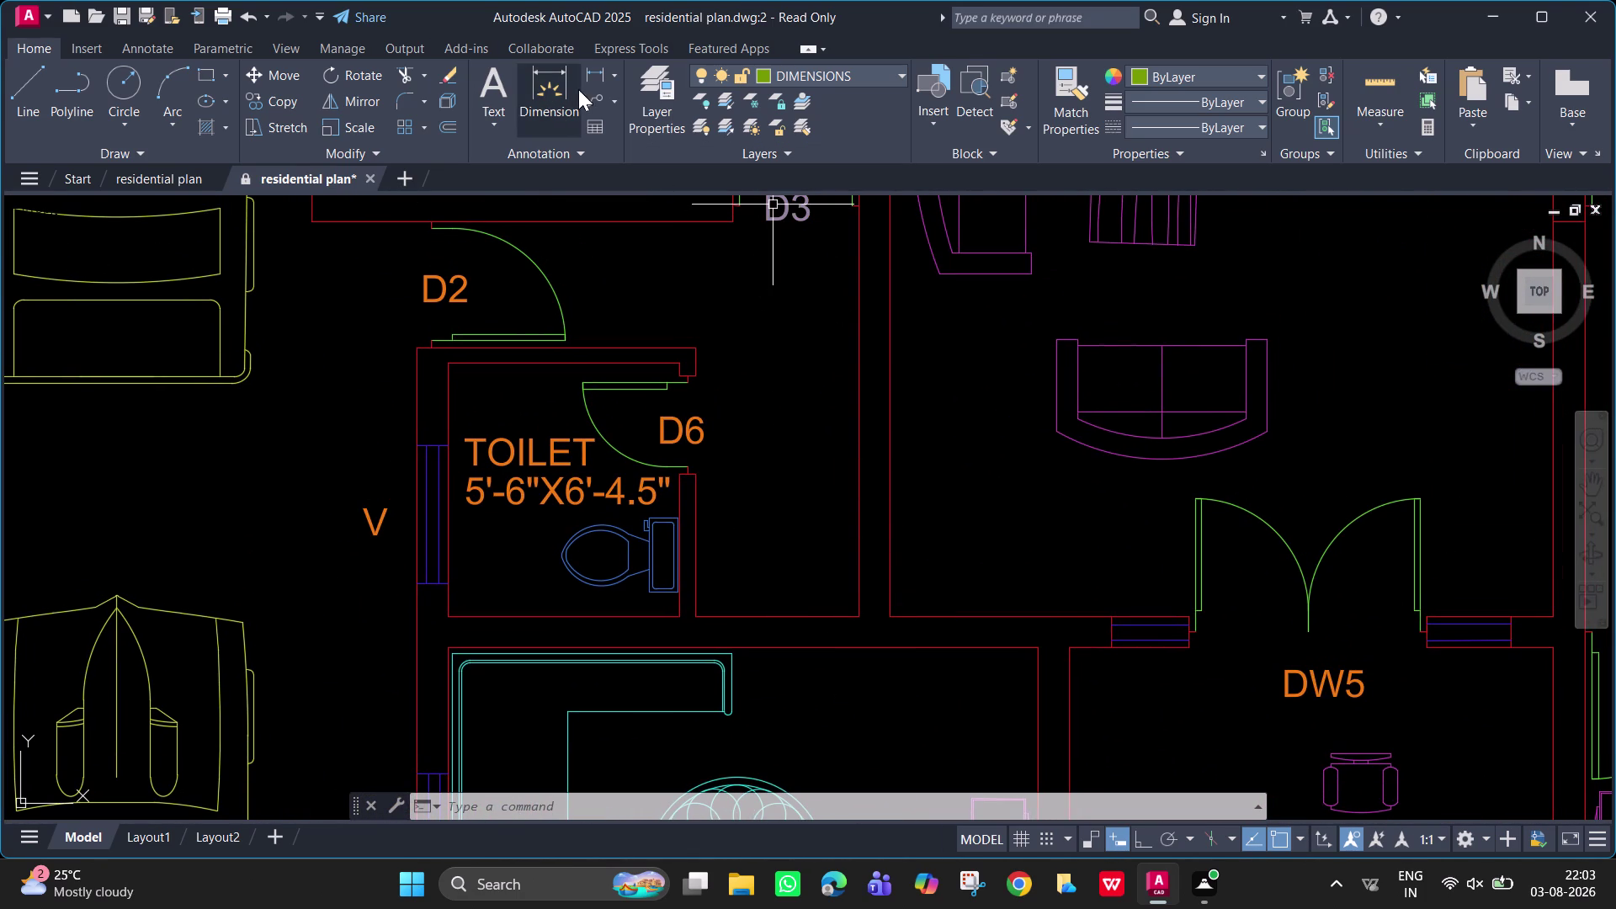
Dimension the 3'-10.5" gap from the toilet wall to the living area wall.
click(591, 75)
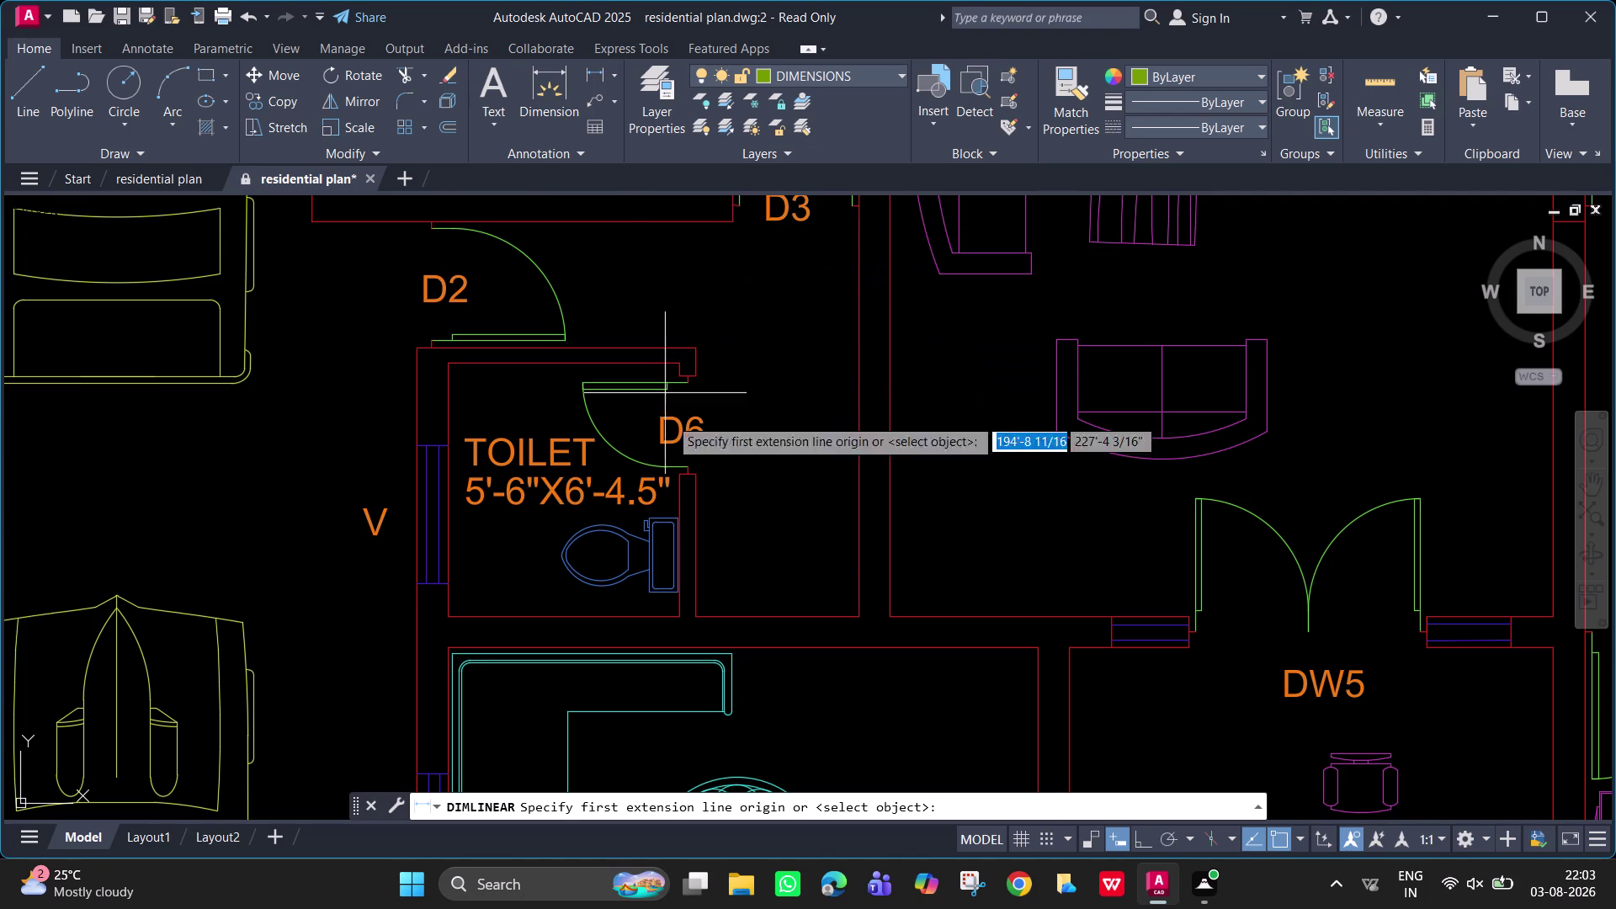
click(600, 76)
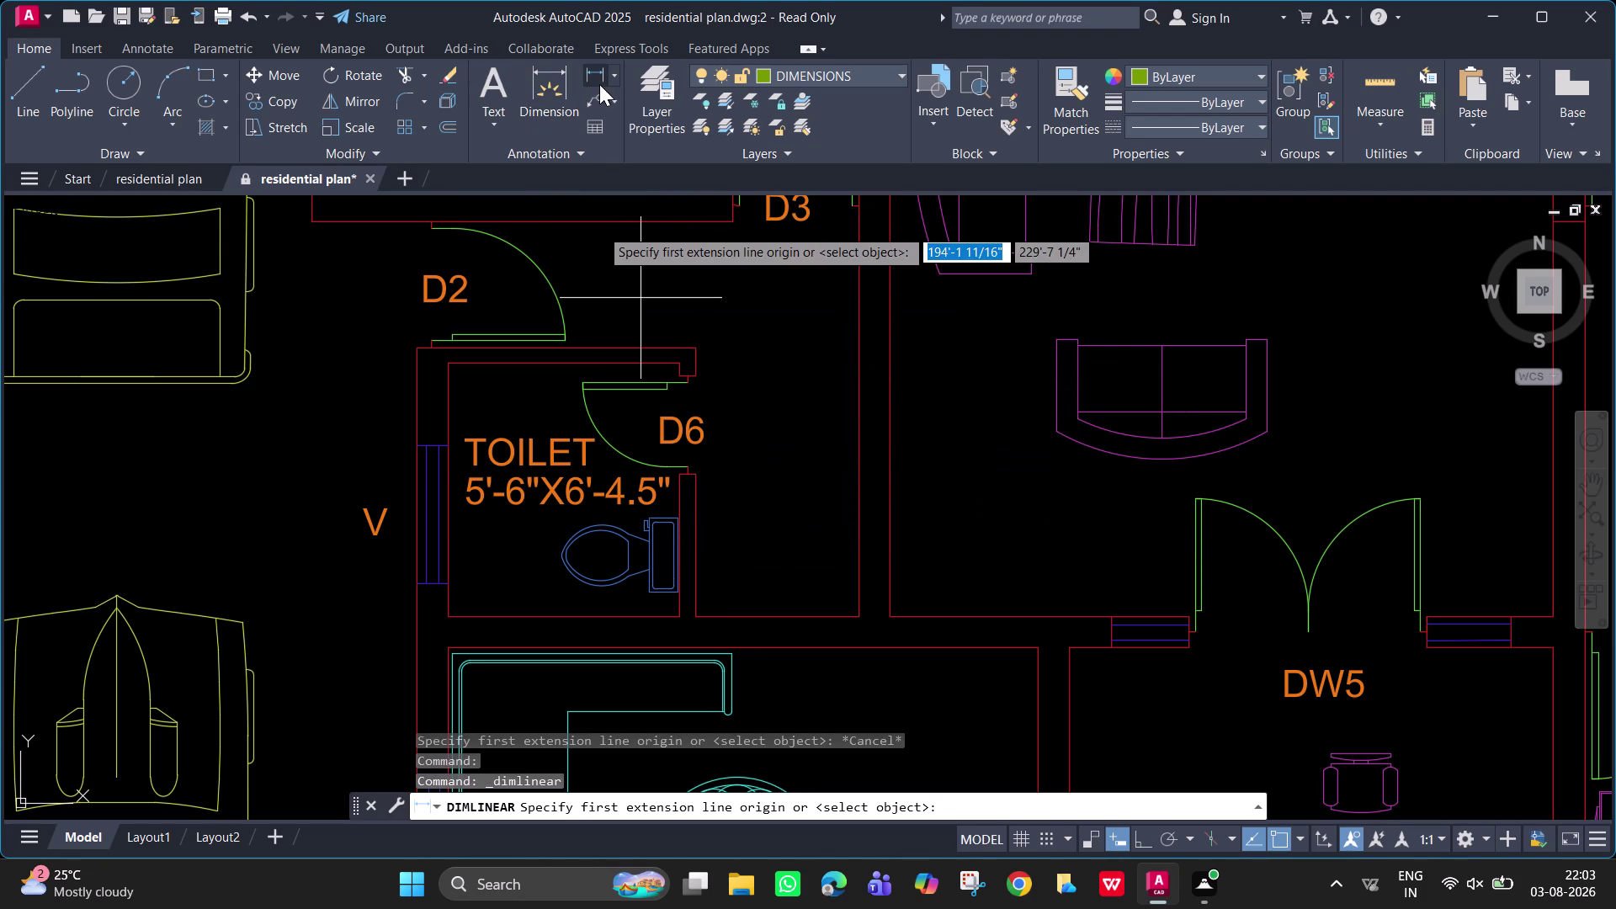
click(600, 73)
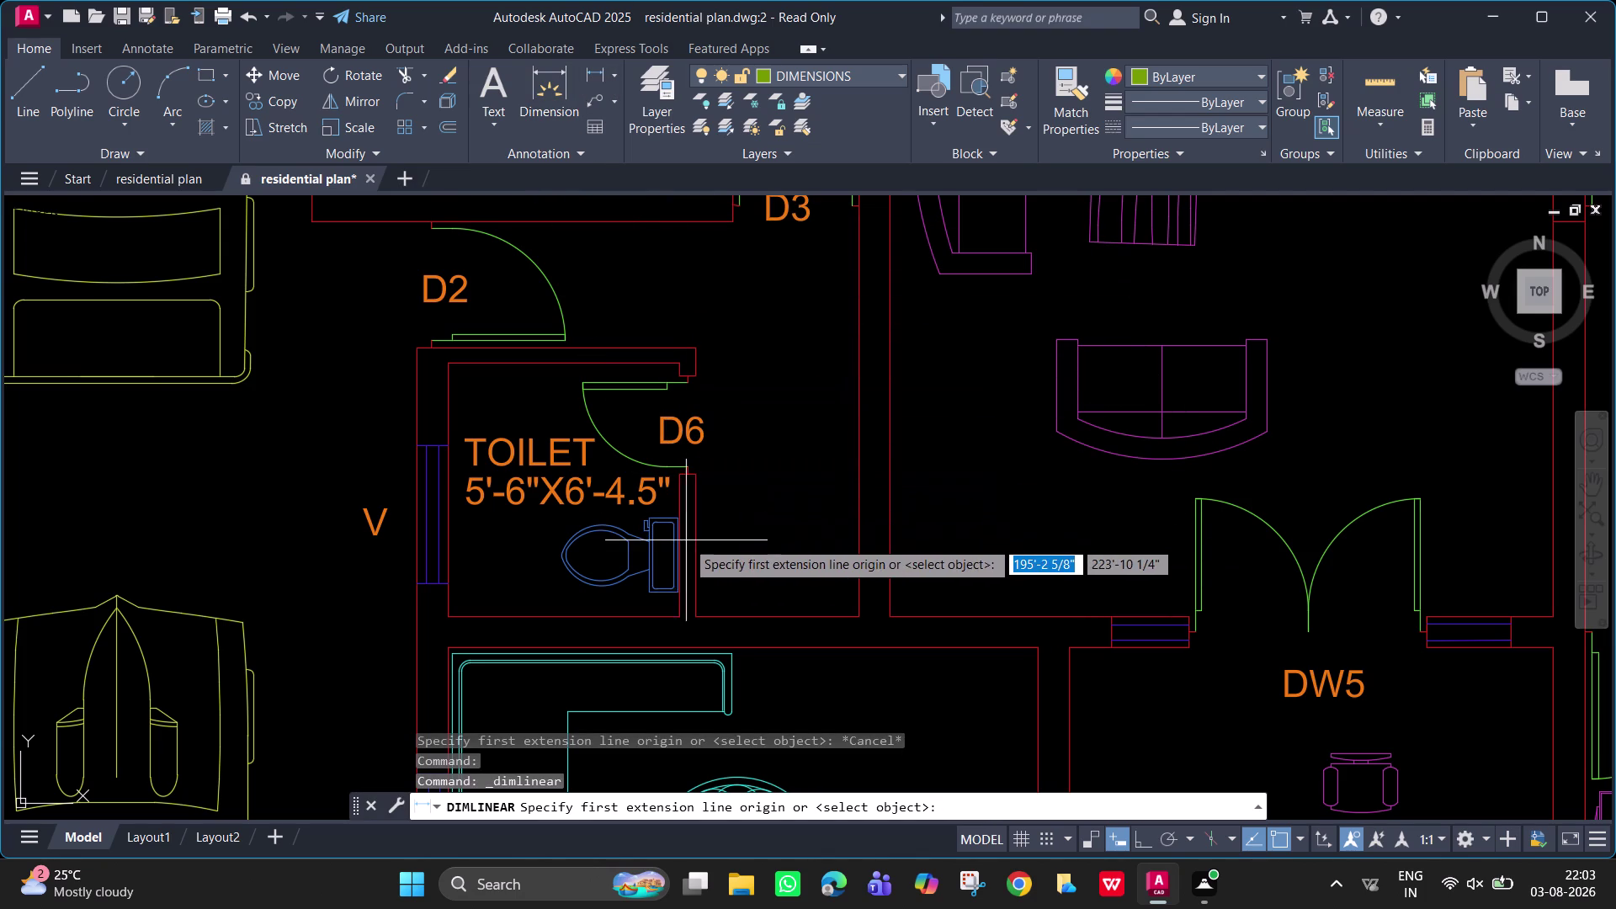
click(698, 541)
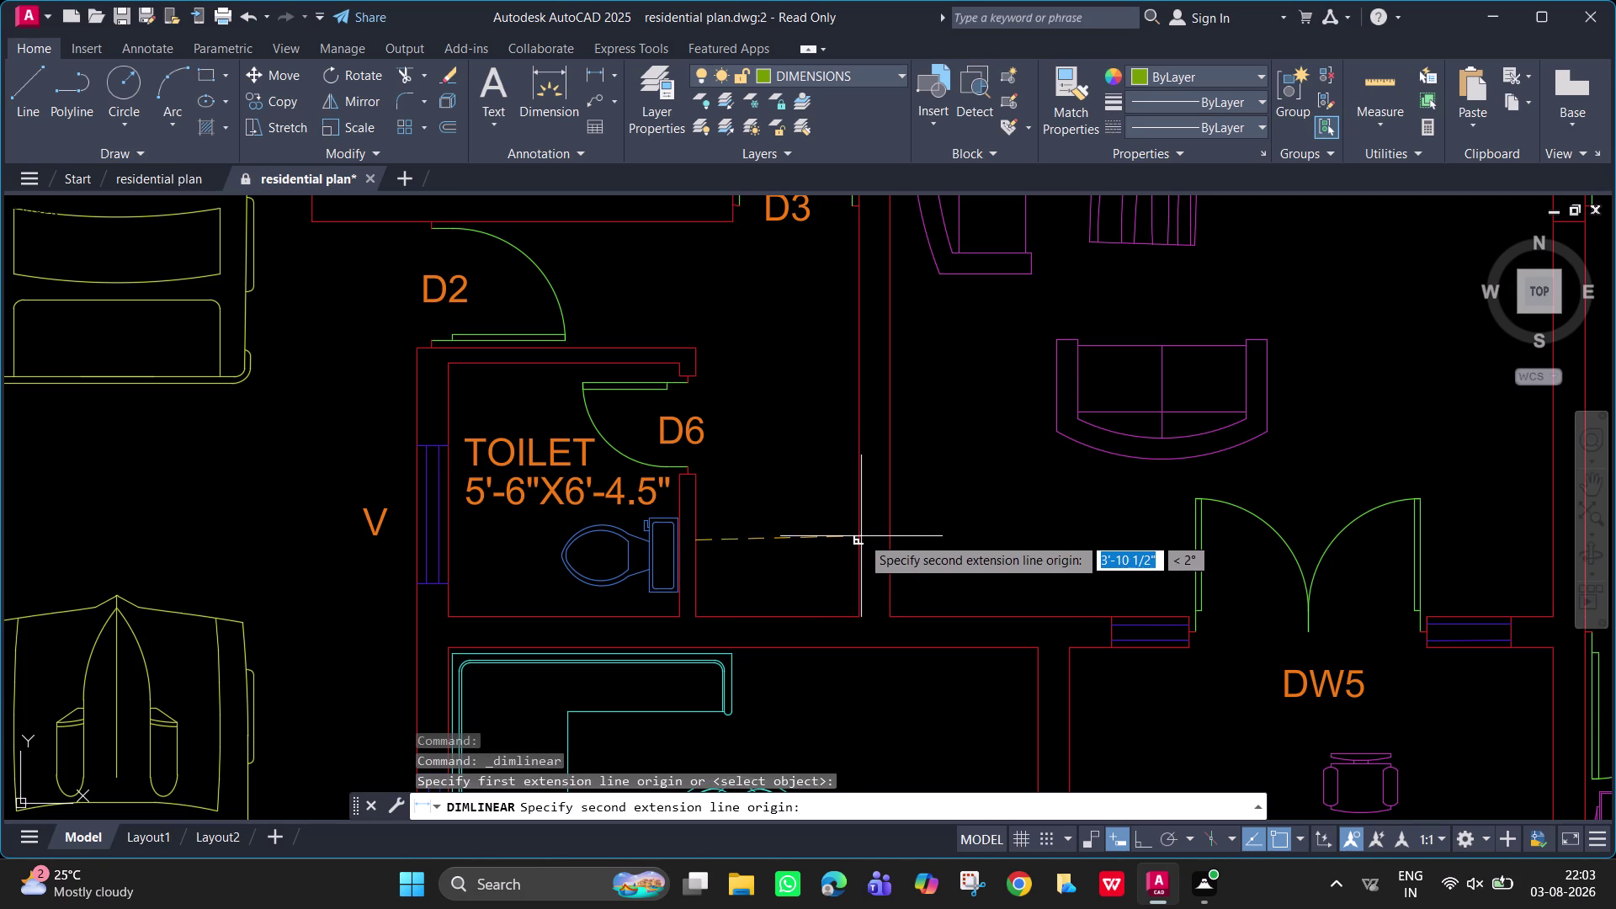
click(861, 539)
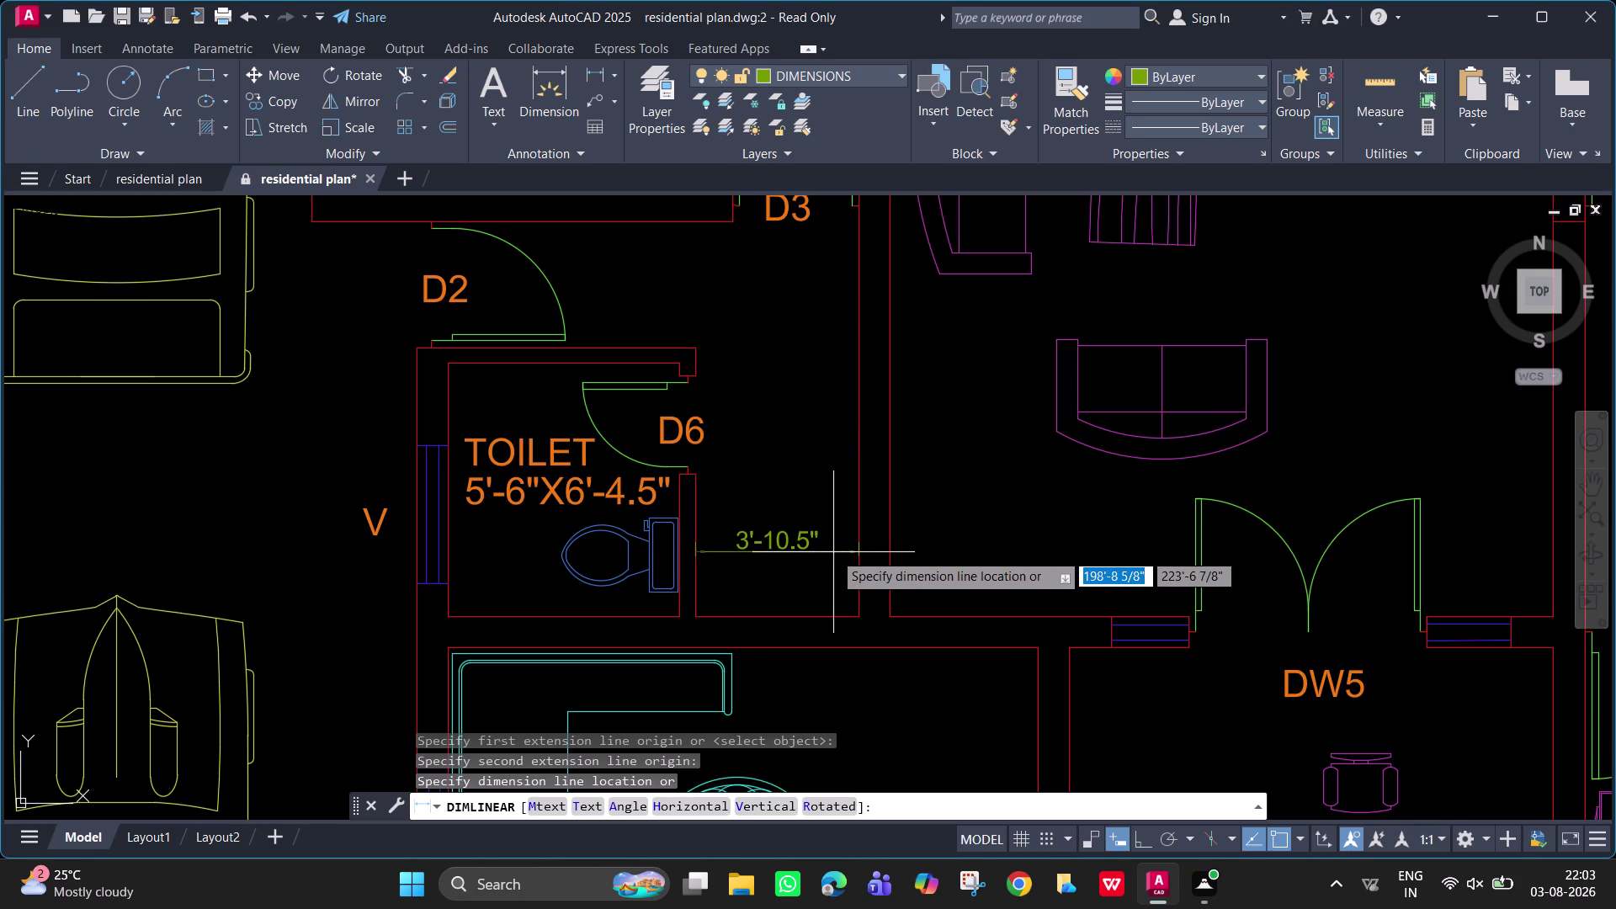
click(834, 552)
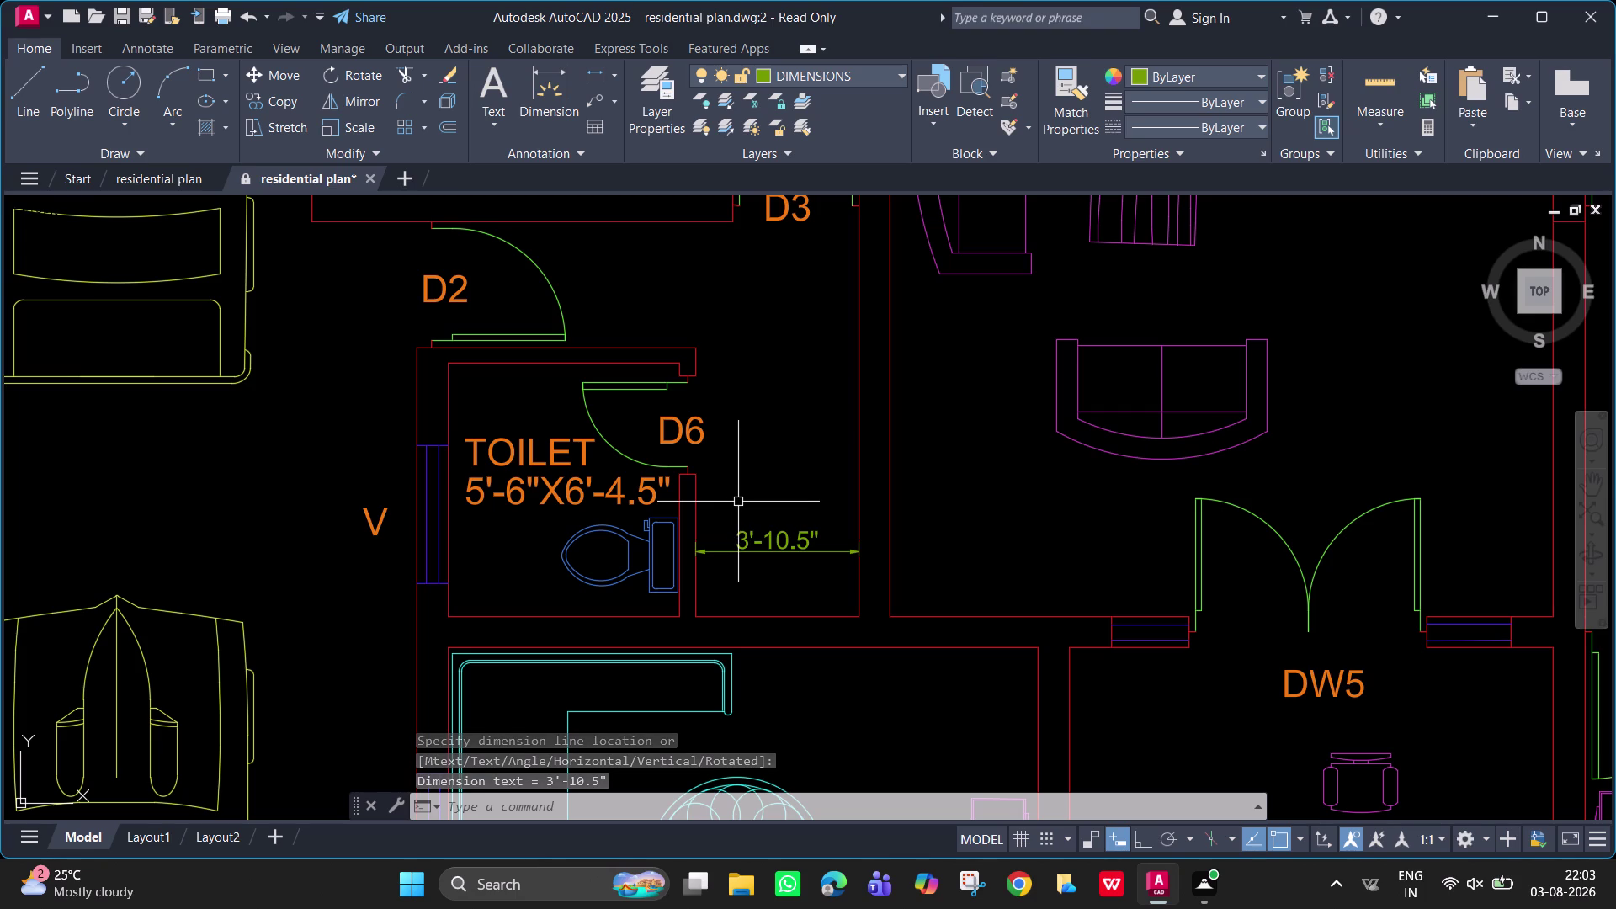
middle_drag(700, 450, 772, 564)
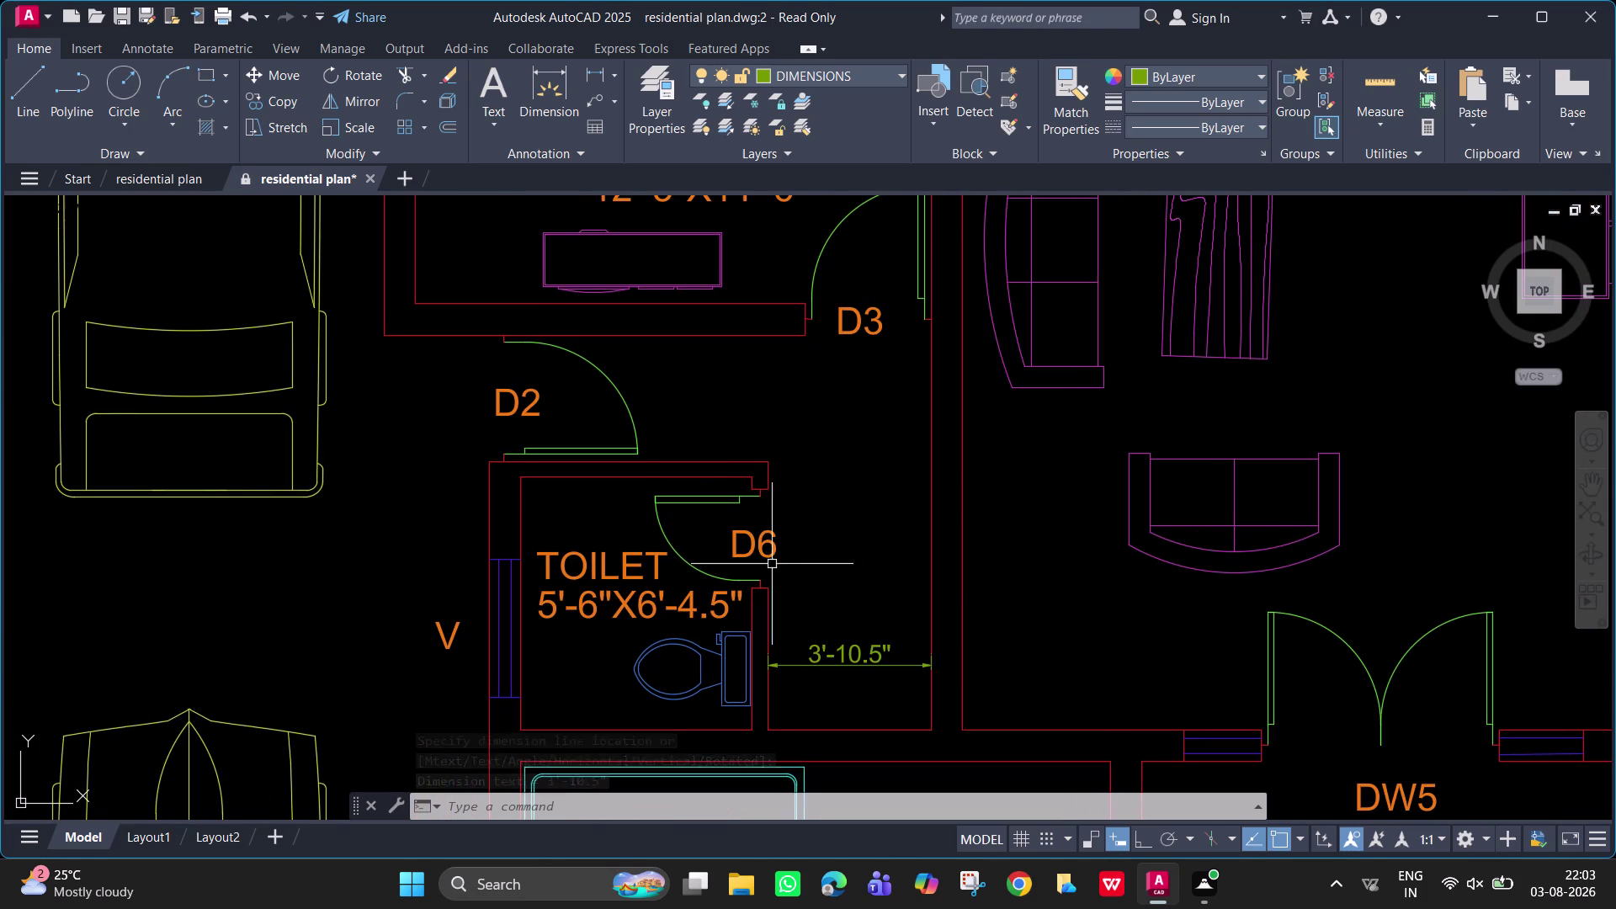
Dimension the 3' gap from the toilet's top wall to the bedroom wall above.
click(593, 80)
click(701, 335)
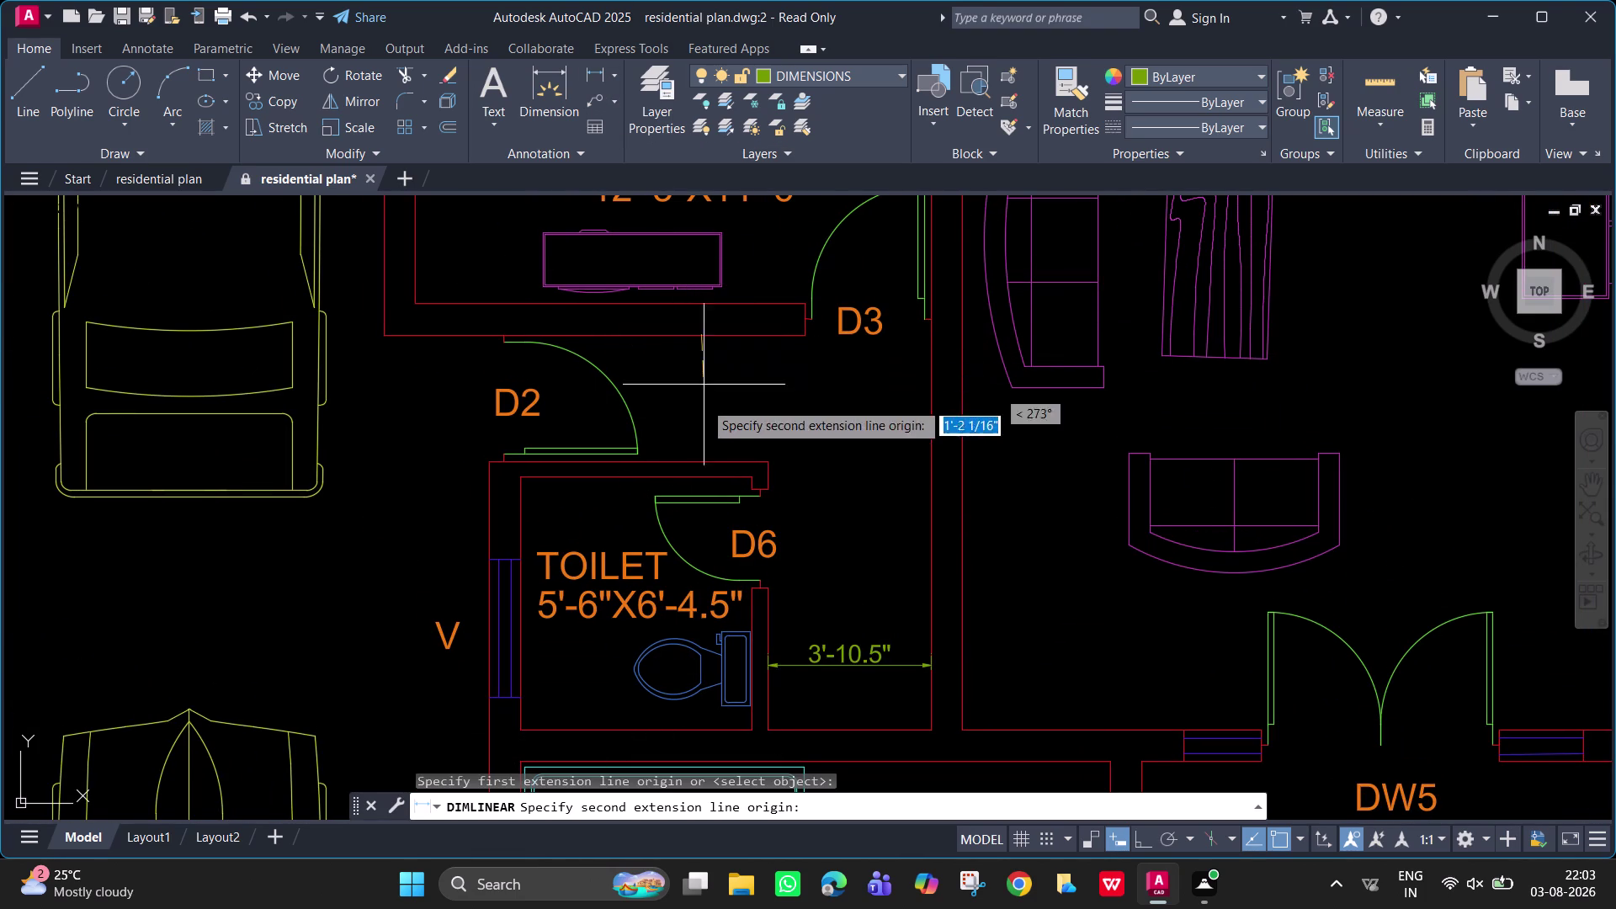
click(703, 461)
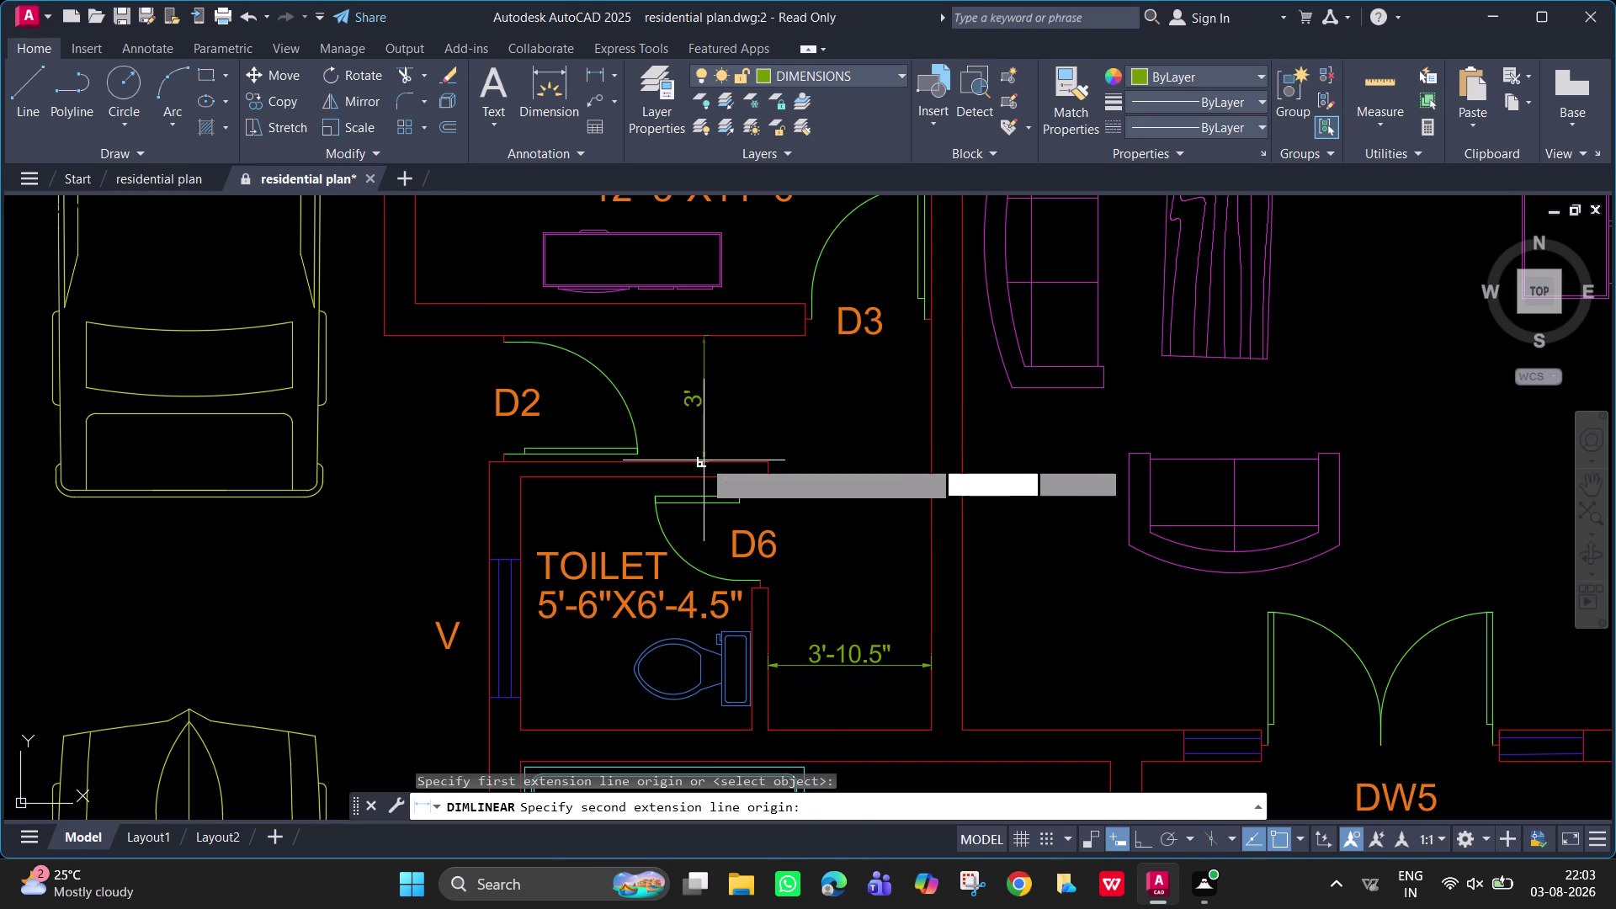
click(694, 436)
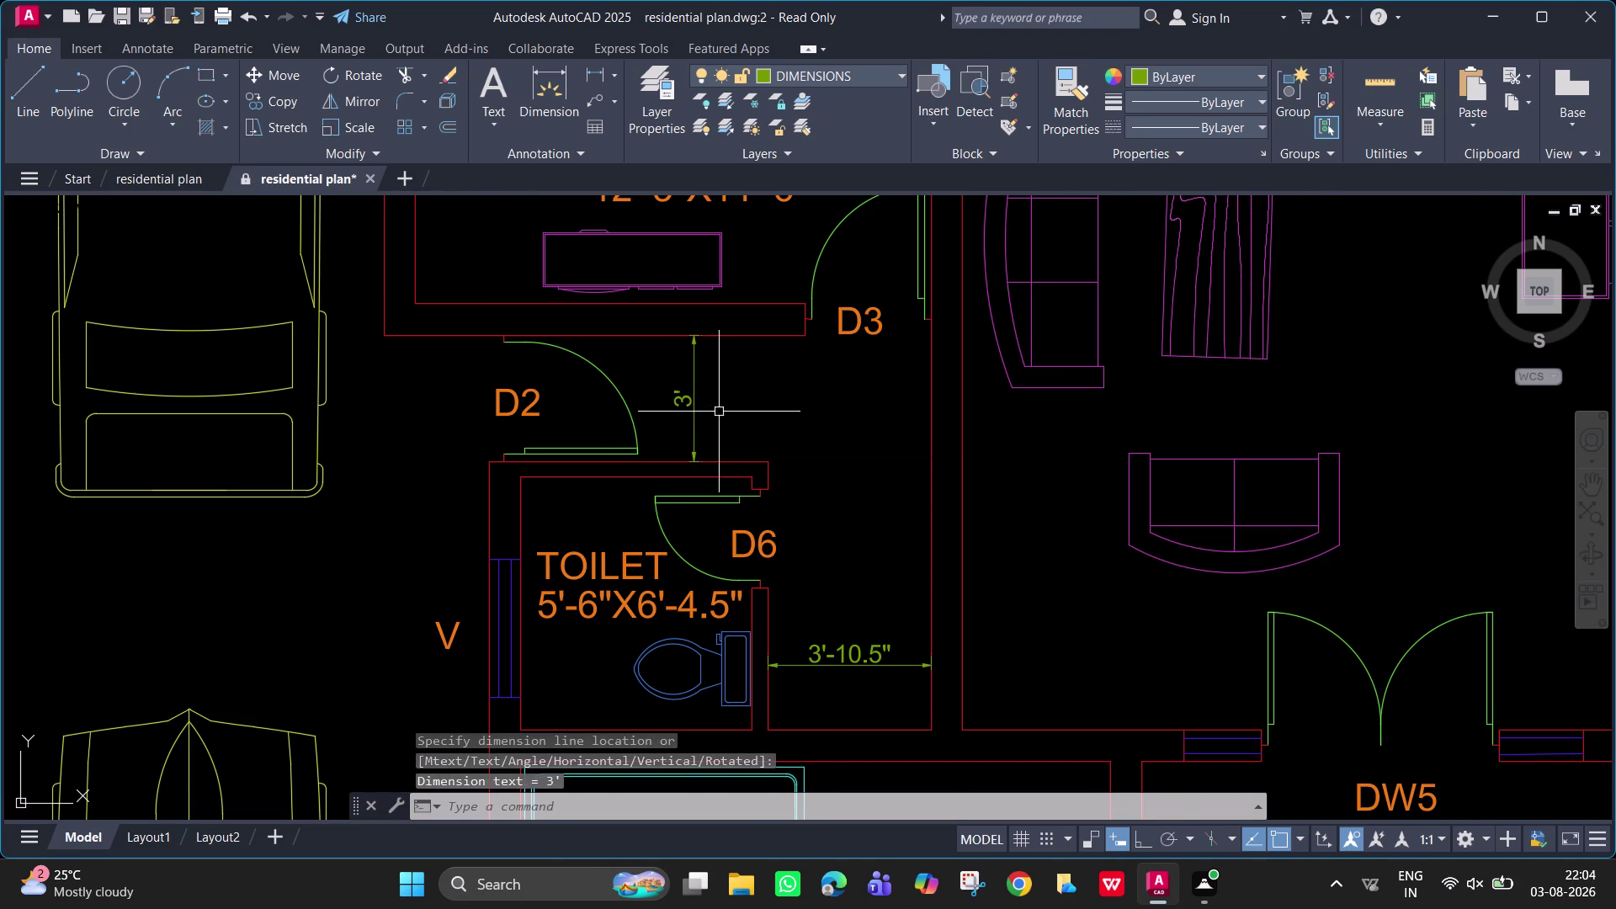
scroll(down, 3)
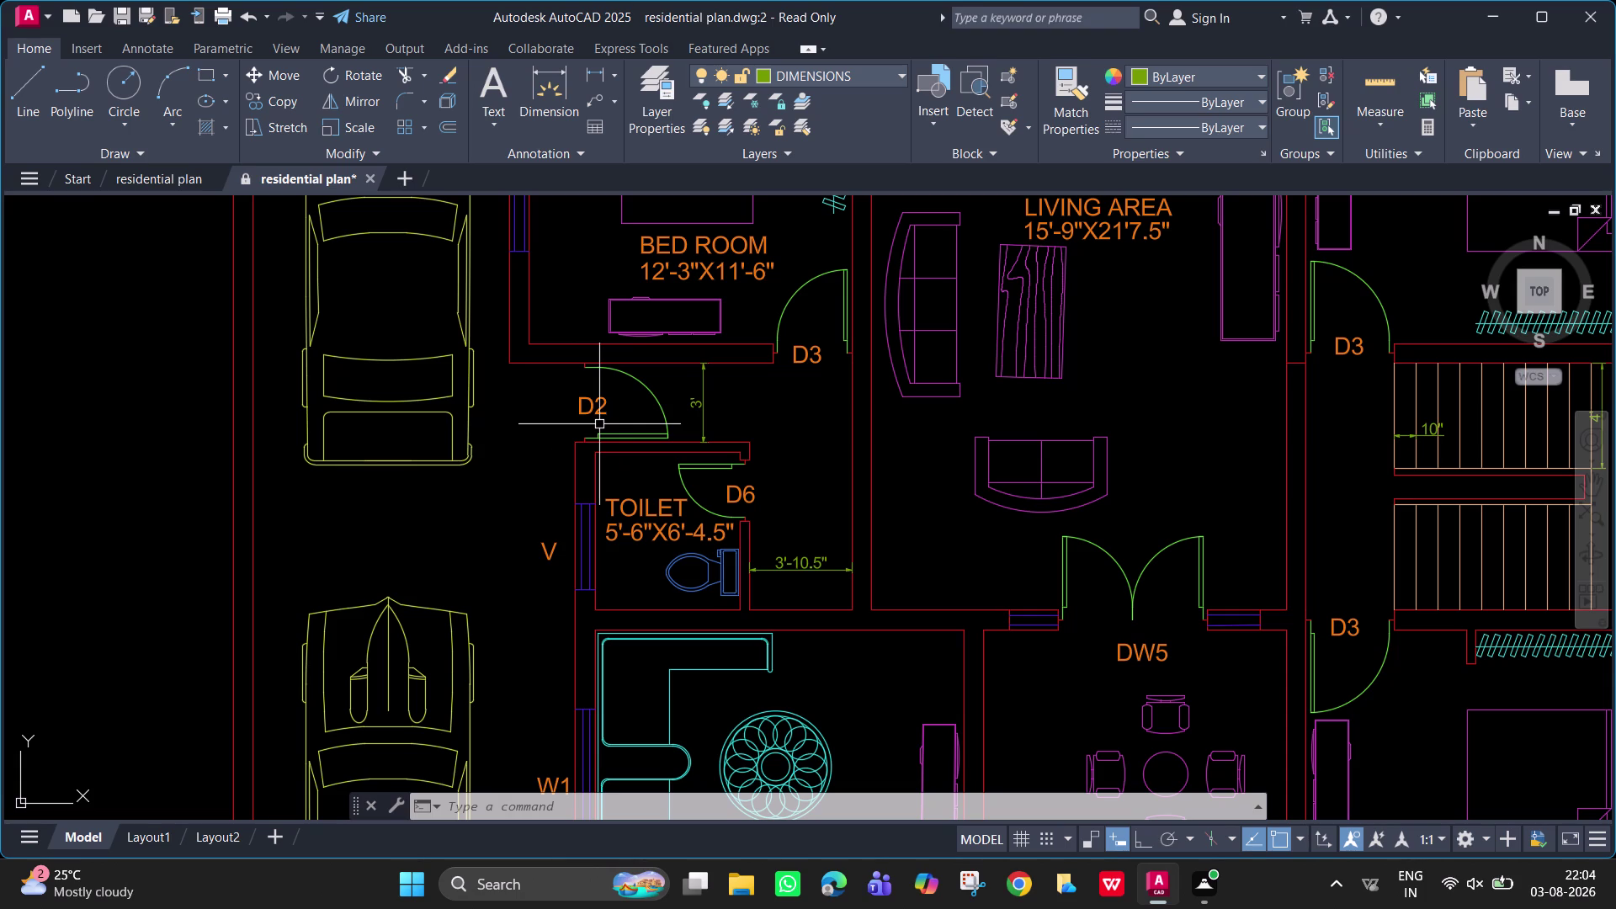
scroll(down, 3)
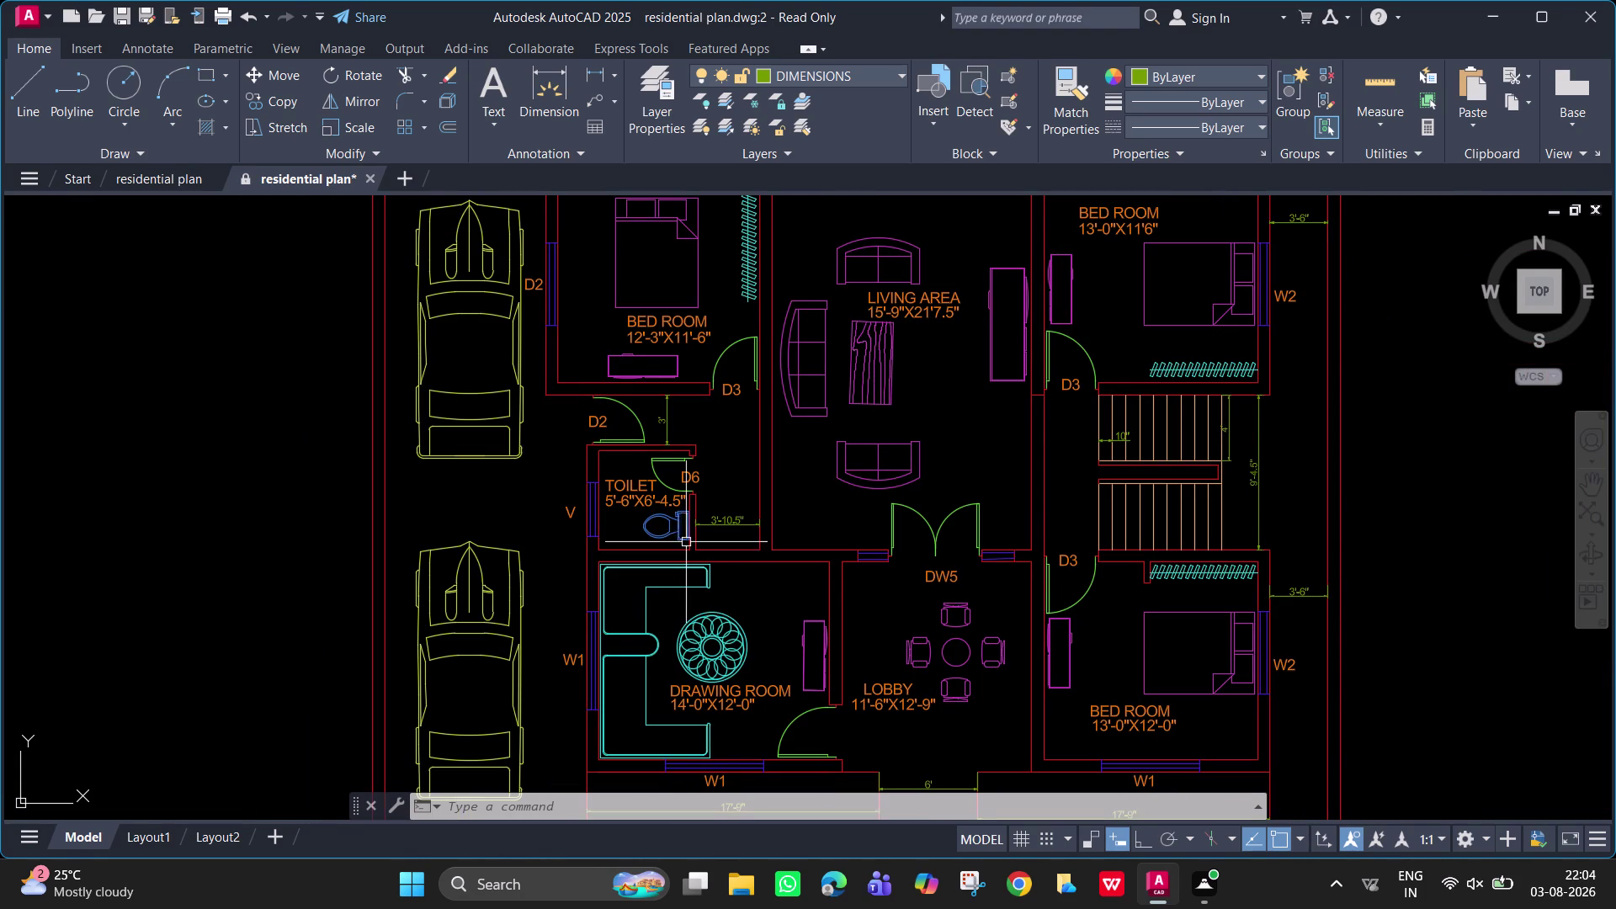
middle_drag(686, 538, 665, 389)
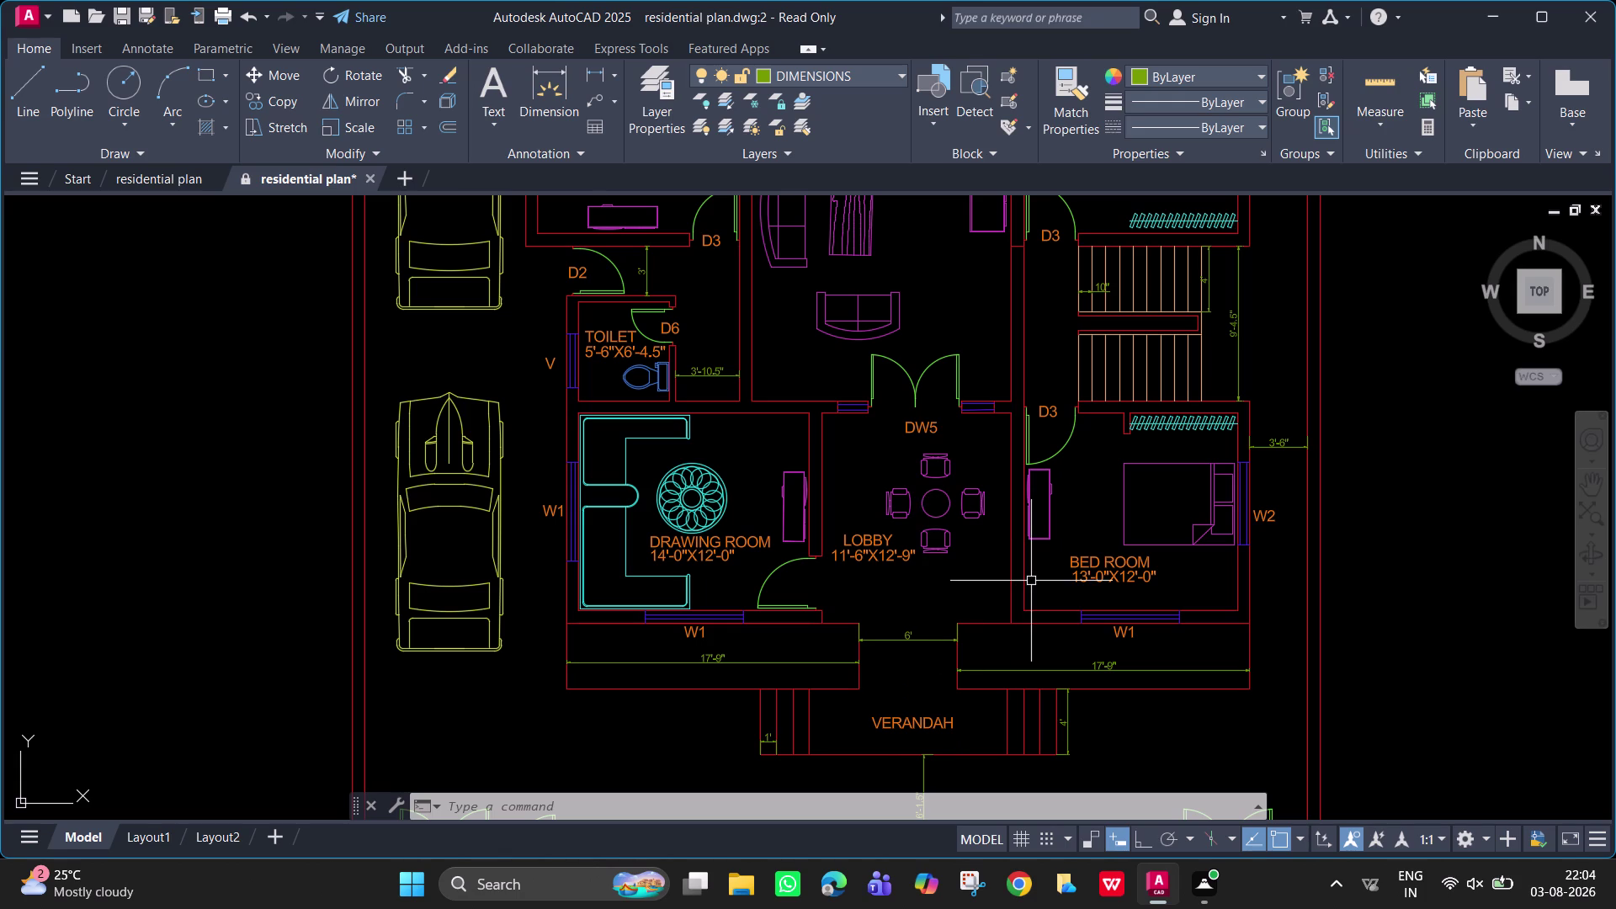
scroll(down, 3)
middle_drag(960, 594, 954, 734)
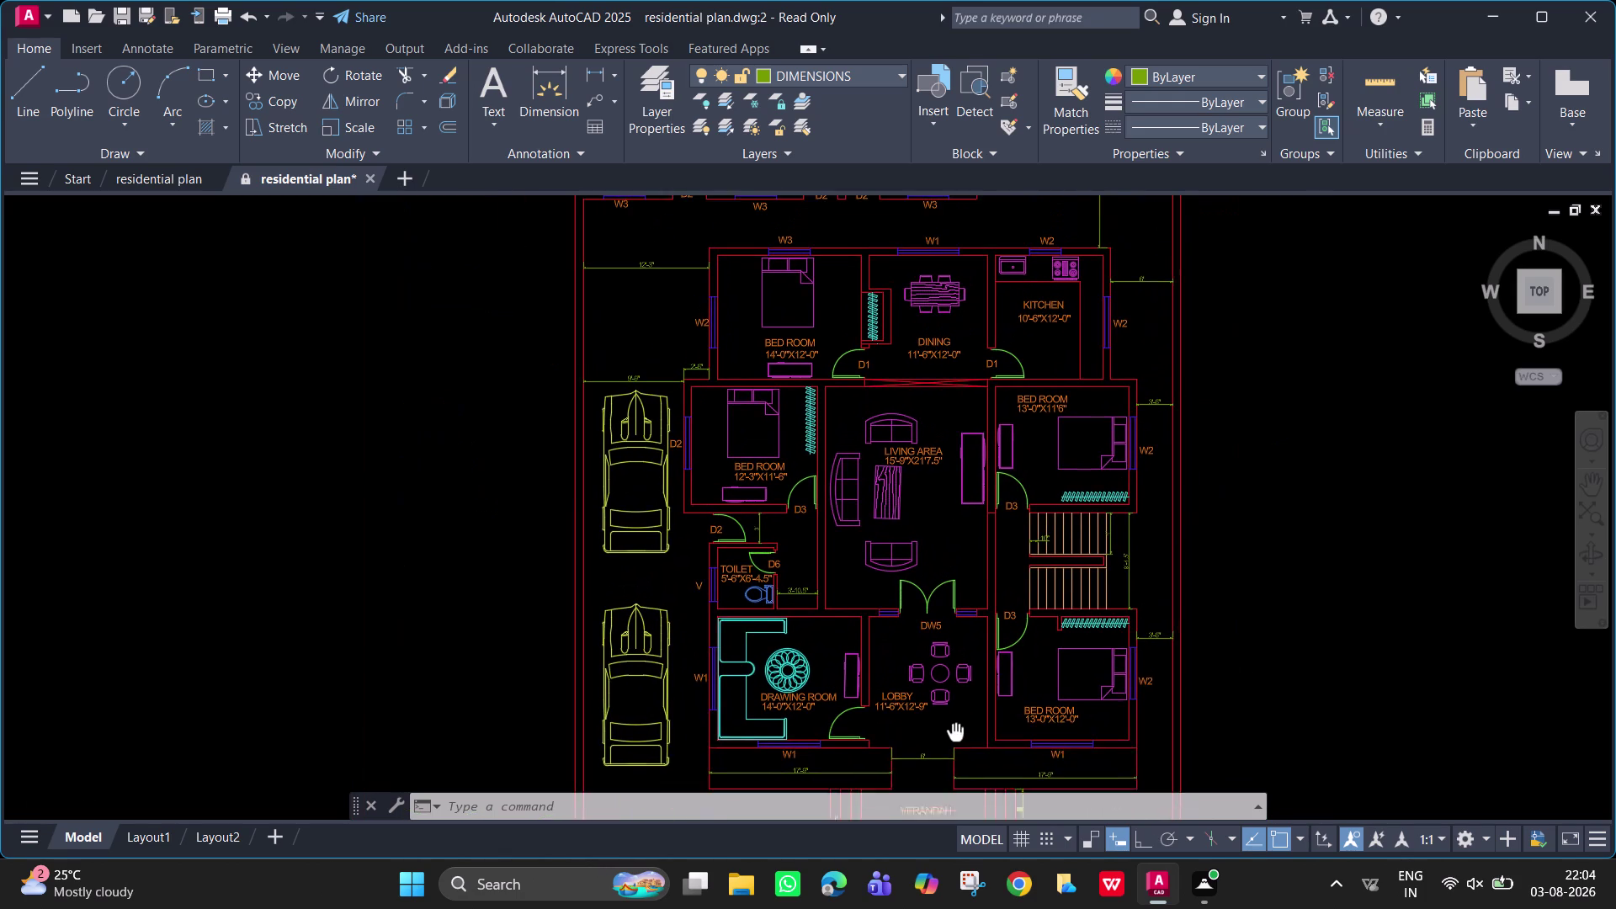
middle_drag(954, 734, 918, 745)
middle_drag(916, 514, 935, 600)
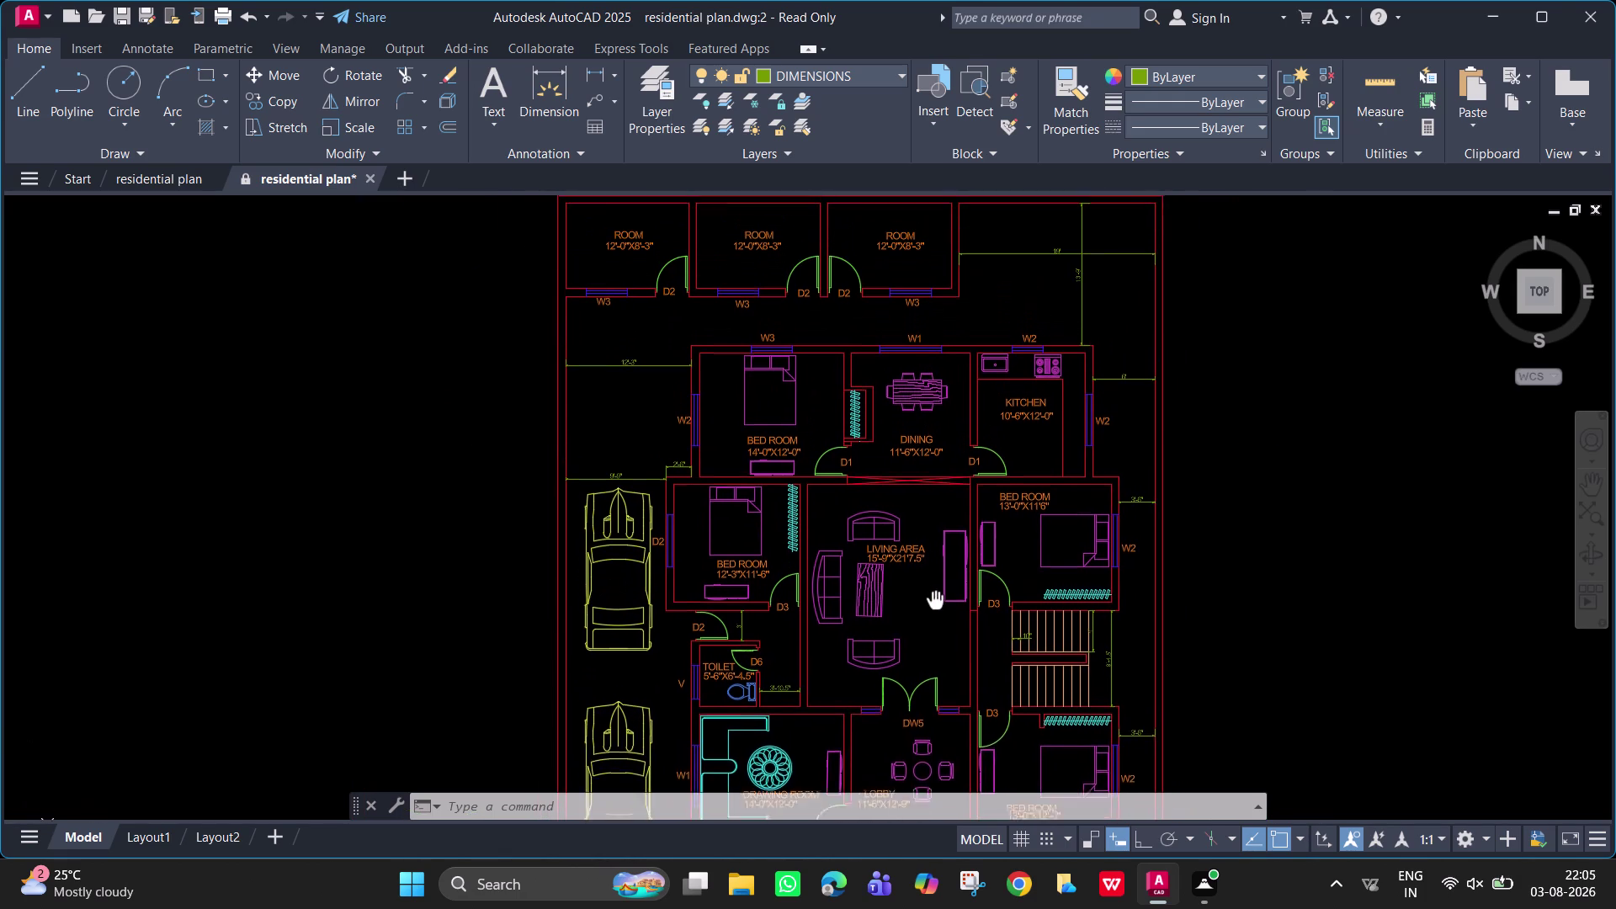
middle_drag(935, 601, 929, 600)
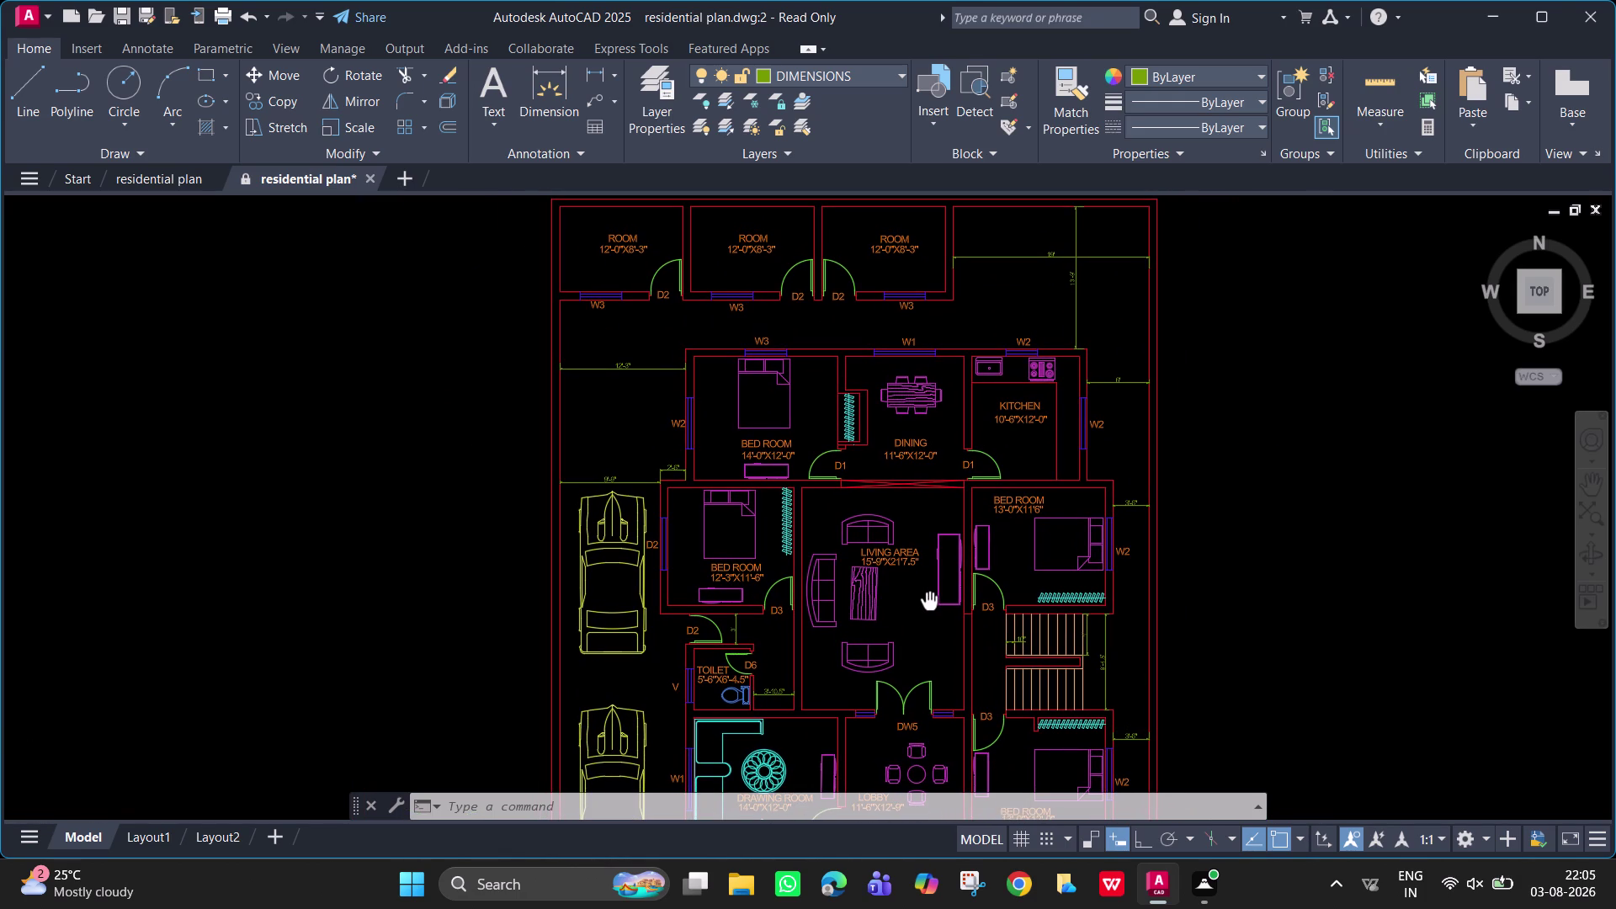
middle_drag(930, 601, 905, 601)
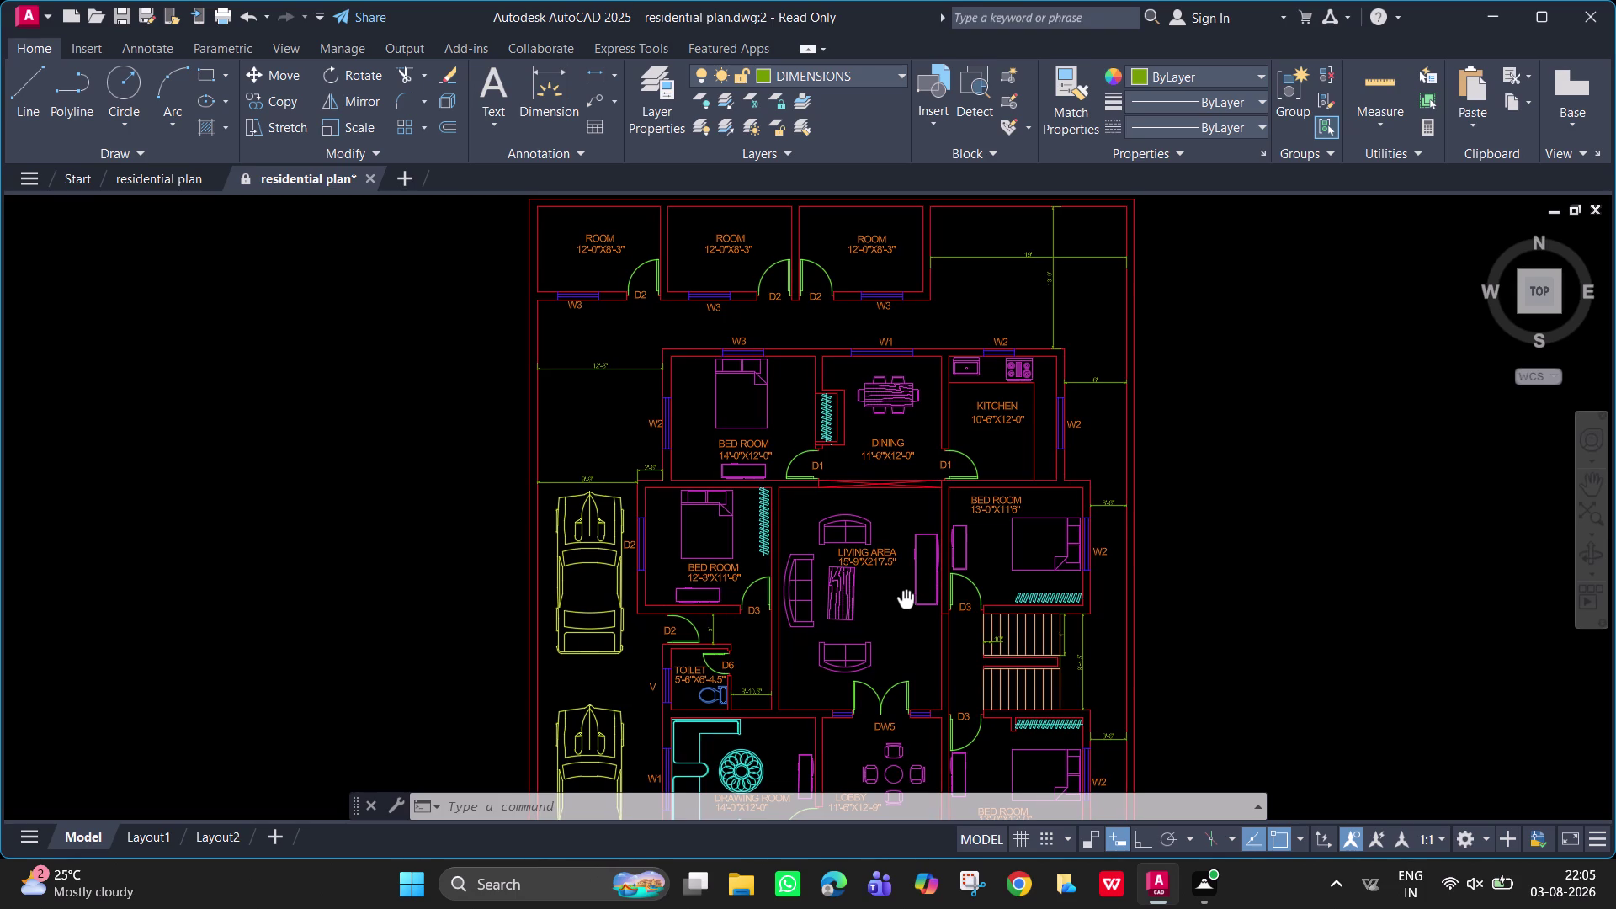
middle_drag(905, 601, 903, 601)
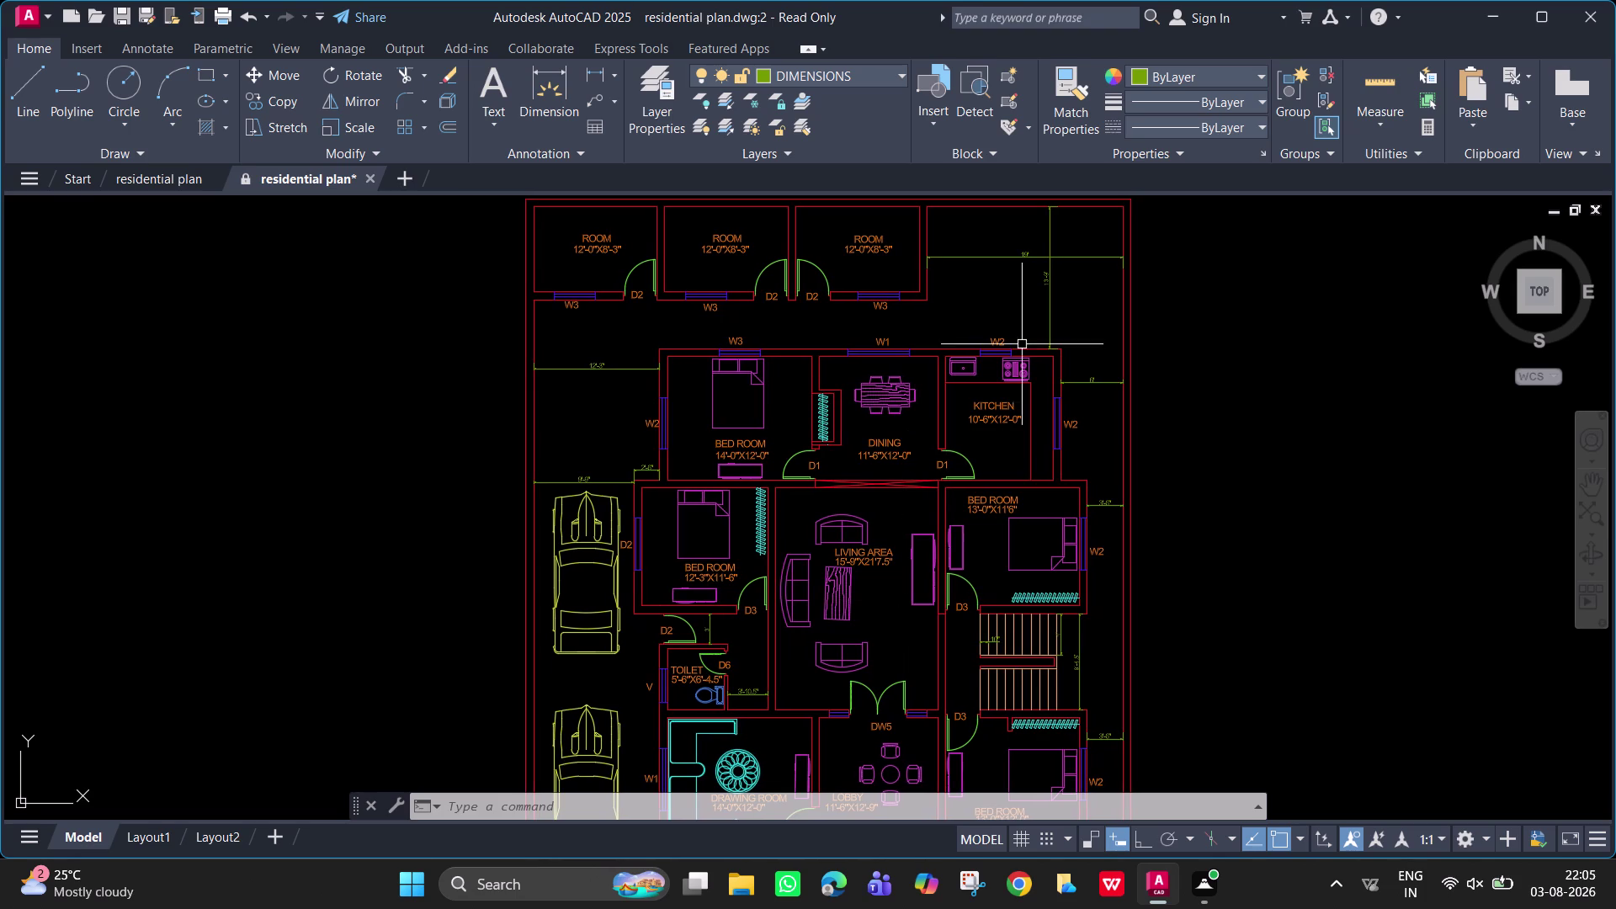
middle_click(1020, 328)
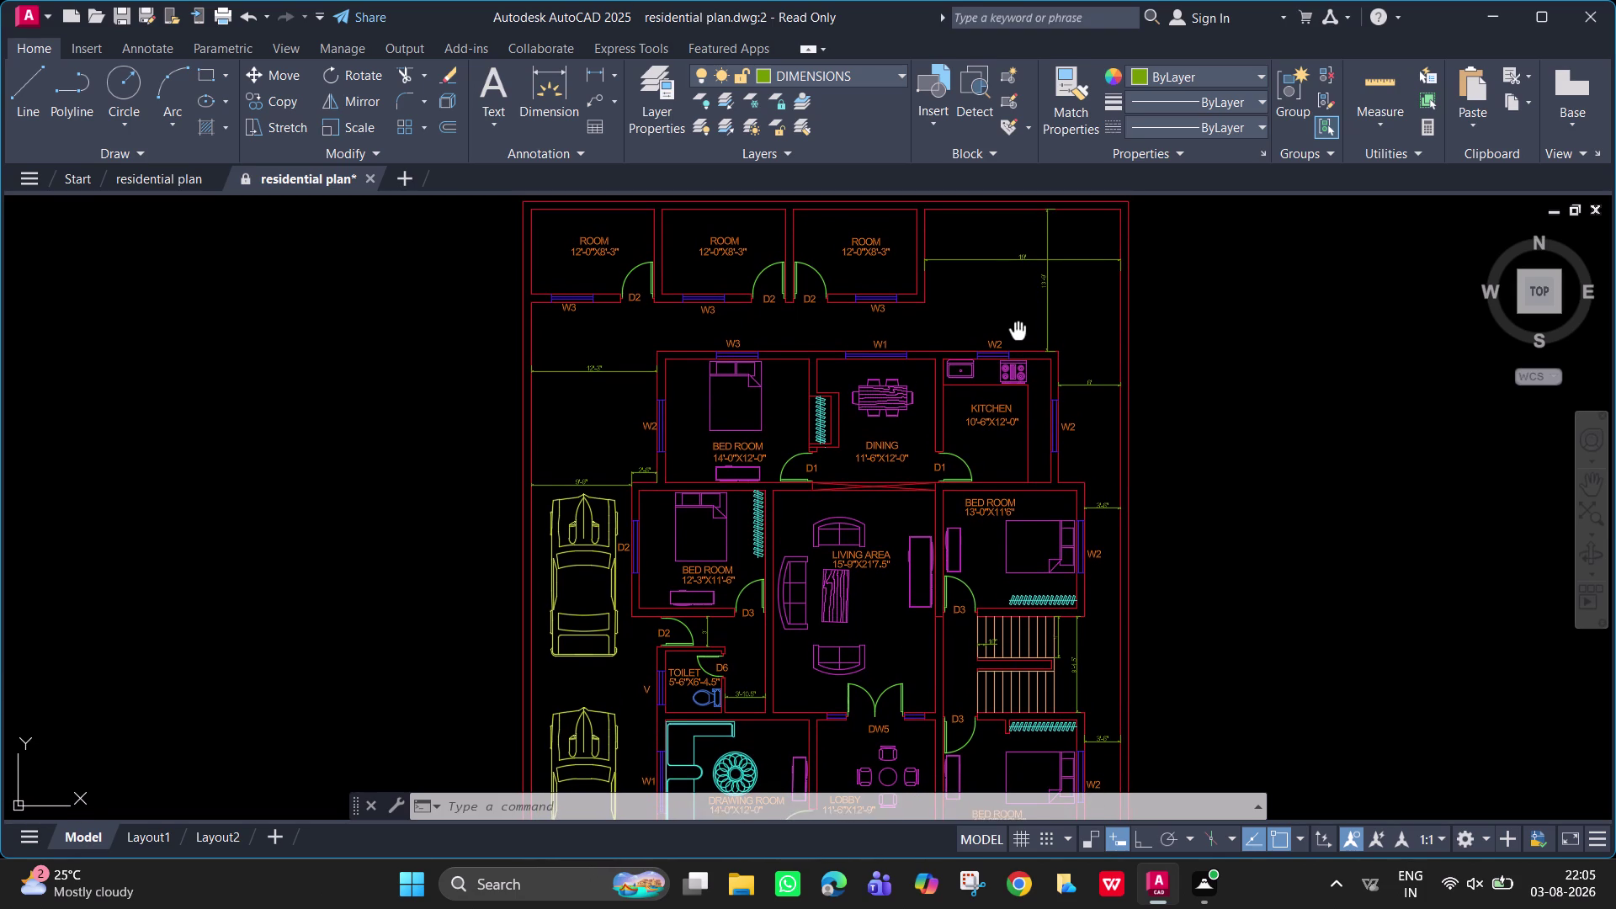
scroll(up, 3)
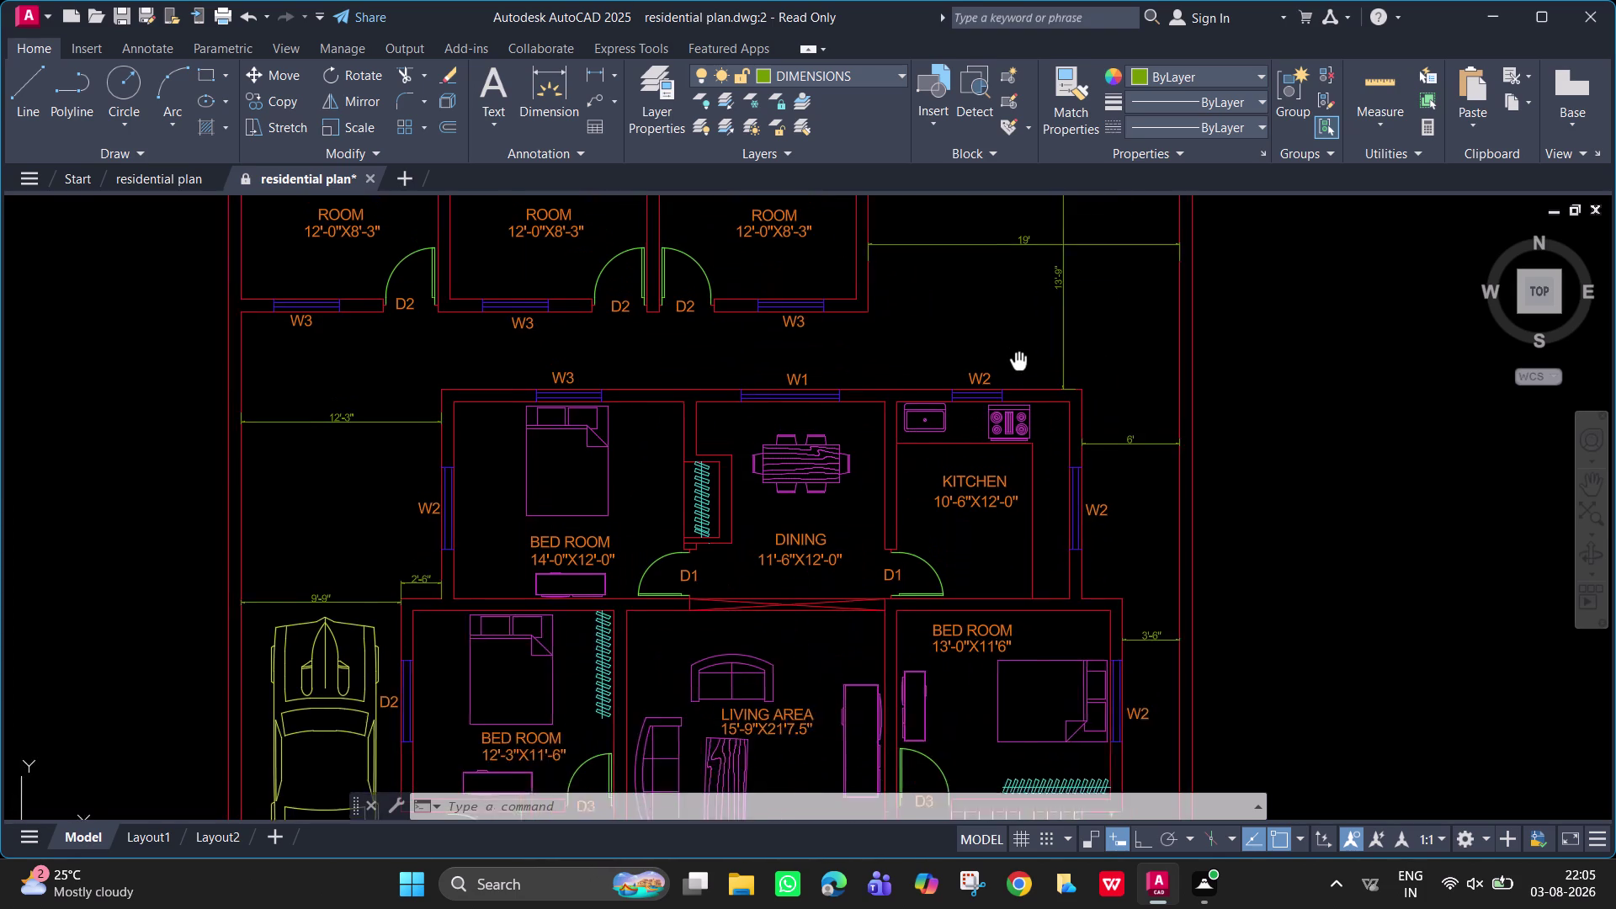